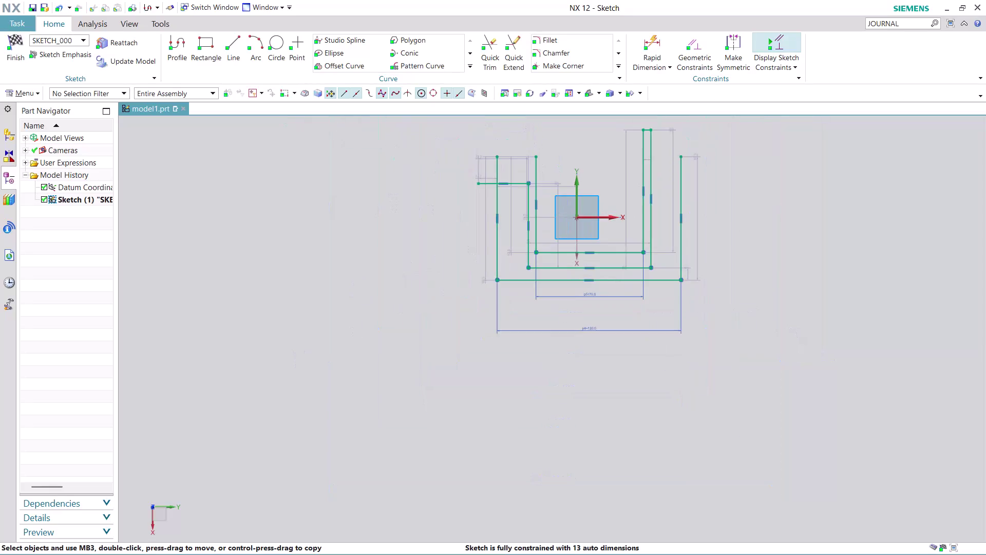
Start Rapid Dimension and pick the two lines spanning the sketch's right-side height.
scroll(up, 3)
scroll(down, 3)
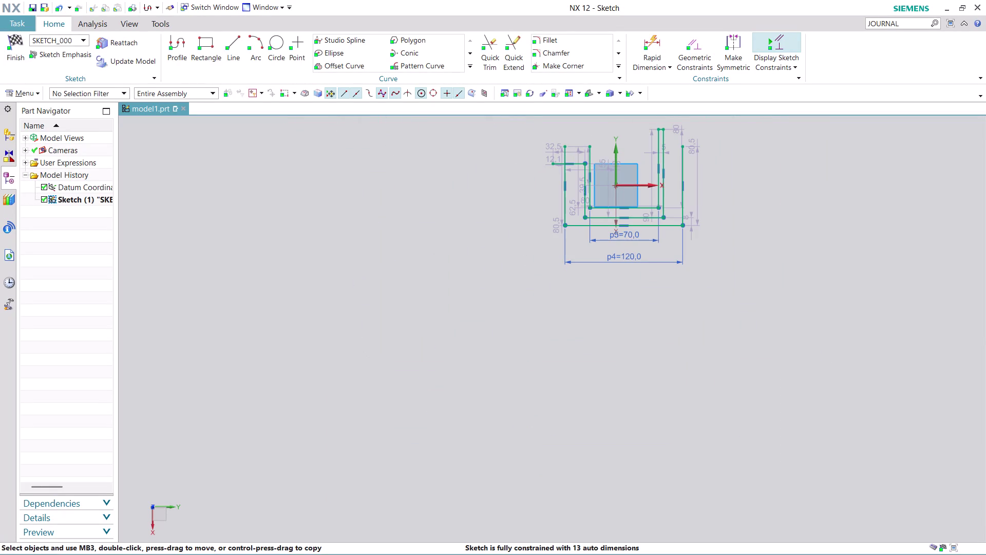
middle_drag(795, 232, 775, 270)
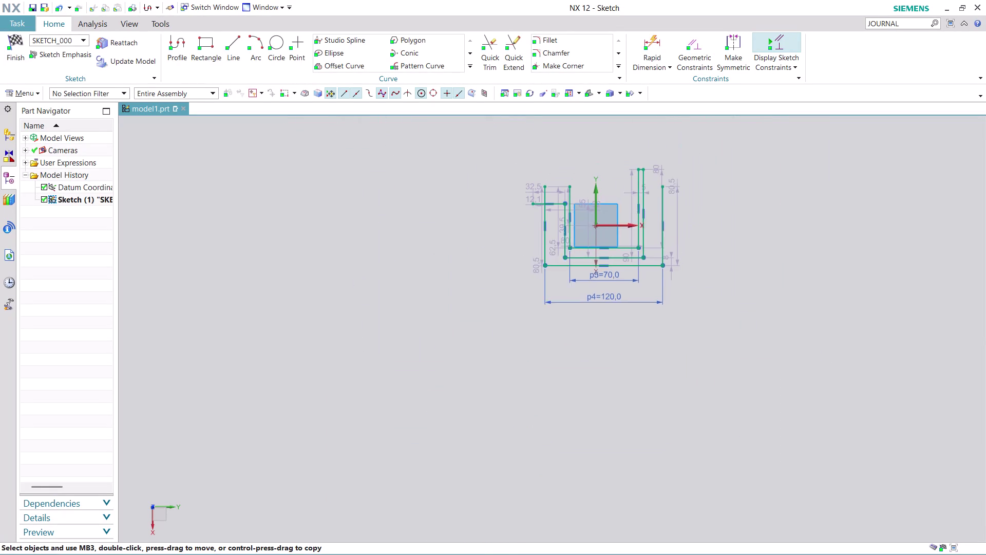
middle_drag(774, 271, 744, 297)
scroll(up, 3)
scroll(up, 3)
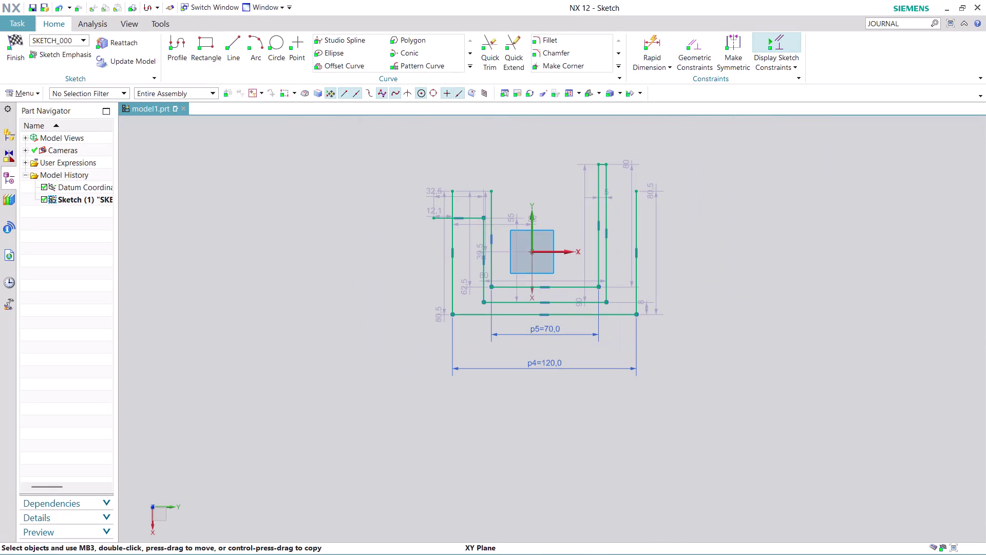
scroll(up, 3)
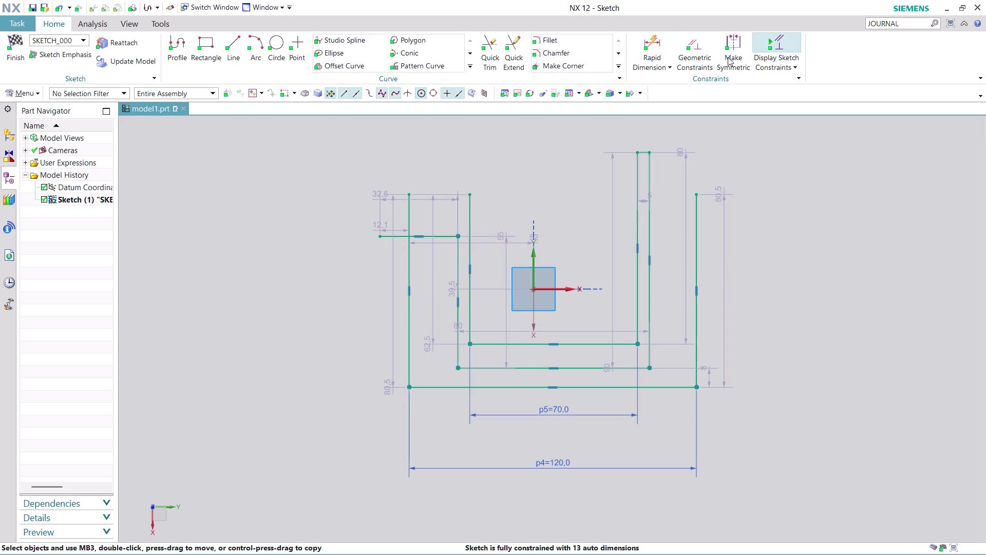
click(657, 38)
scroll(up, 3)
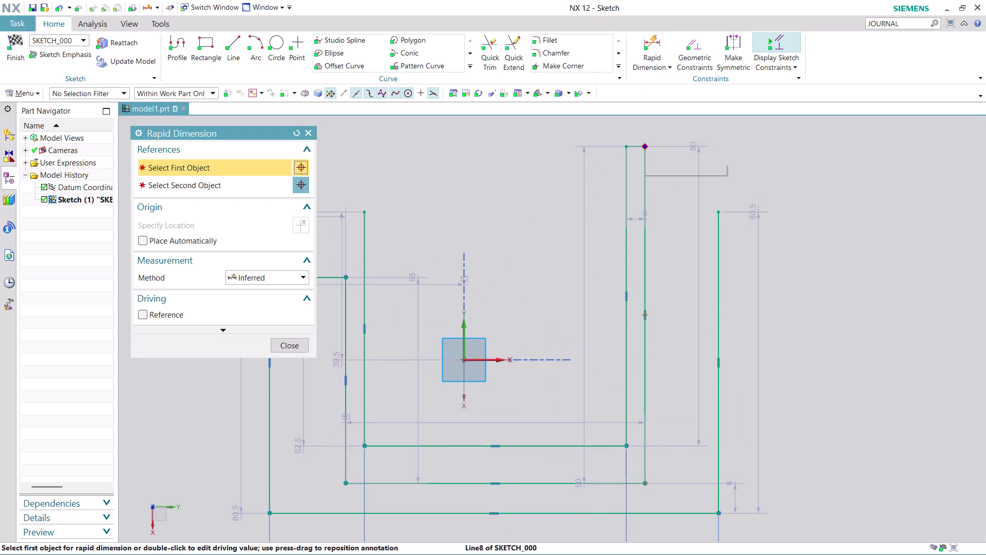
scroll(up, 3)
click(644, 123)
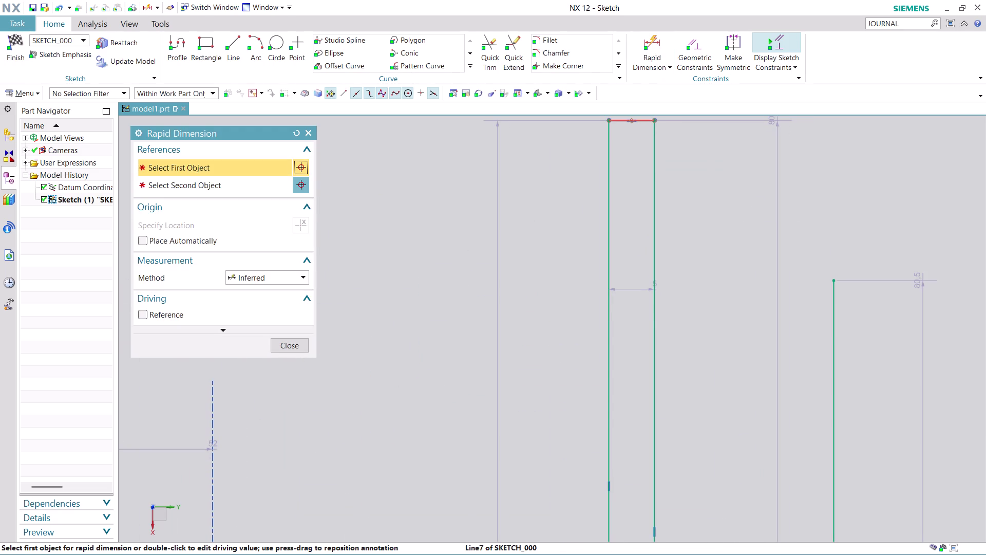
scroll(down, 3)
scroll(up, 3)
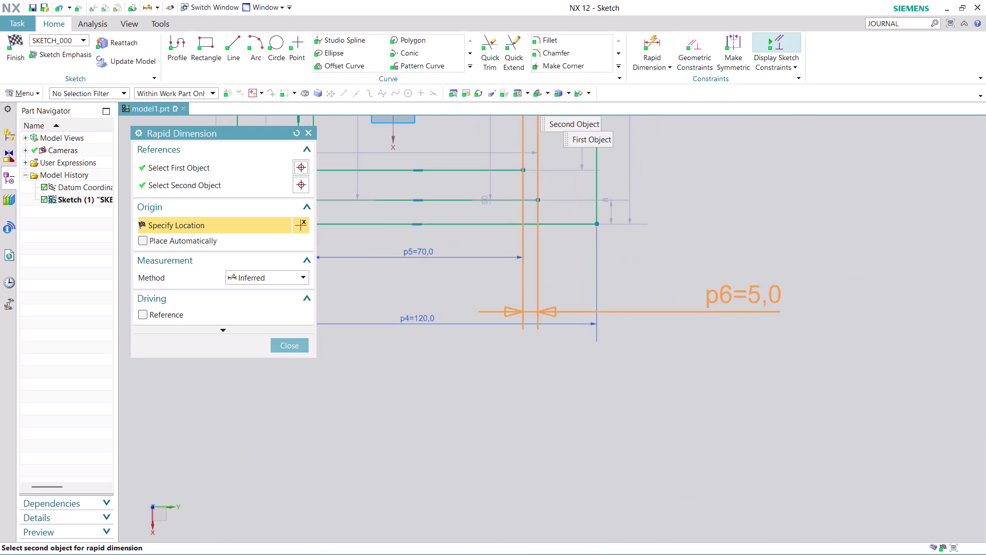
click(579, 222)
Place the height dimension beside the sketch and set it to 98 mm.
click(793, 334)
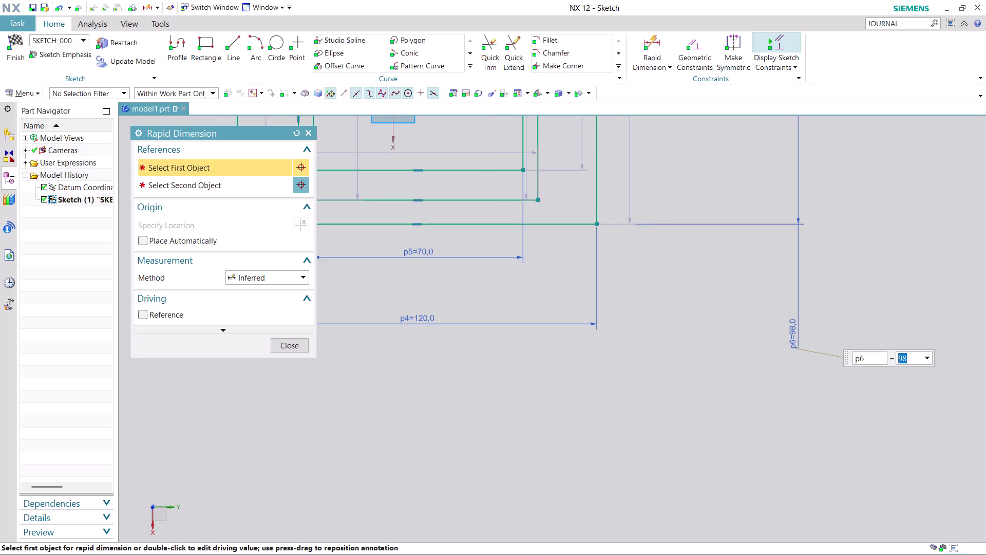
key(Return)
key(Return)
key(Escape)
scroll(down, 3)
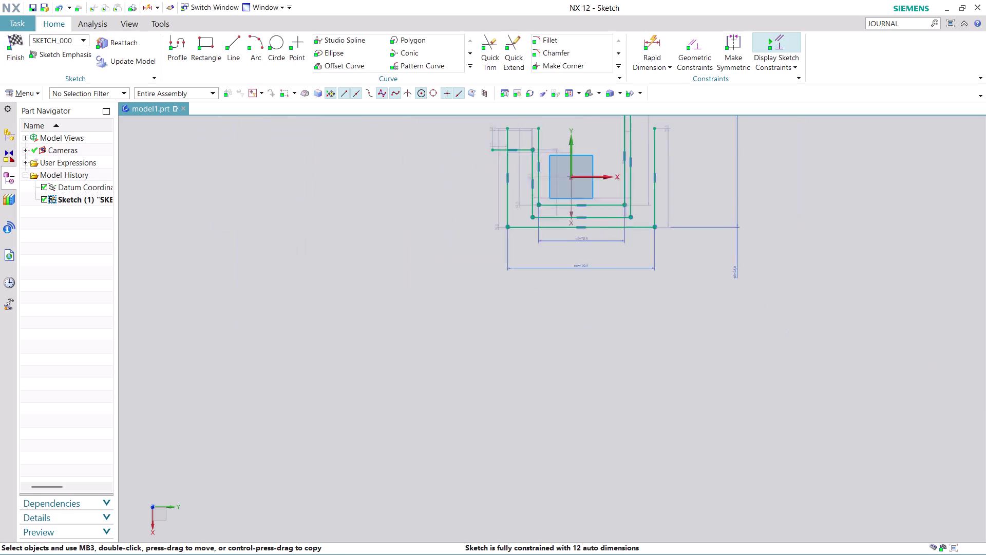
scroll(down, 3)
scroll(up, 3)
scroll(up, 3)
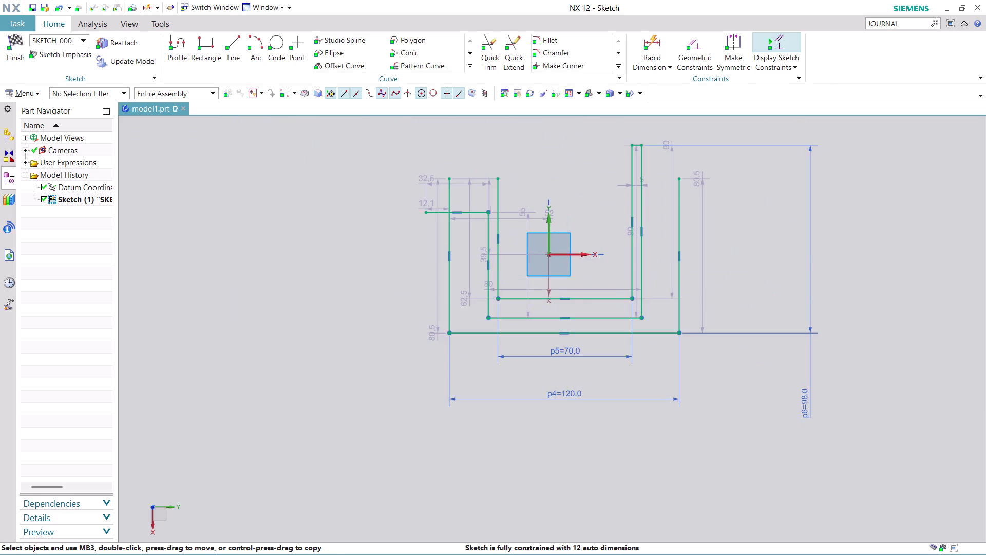
scroll(up, 3)
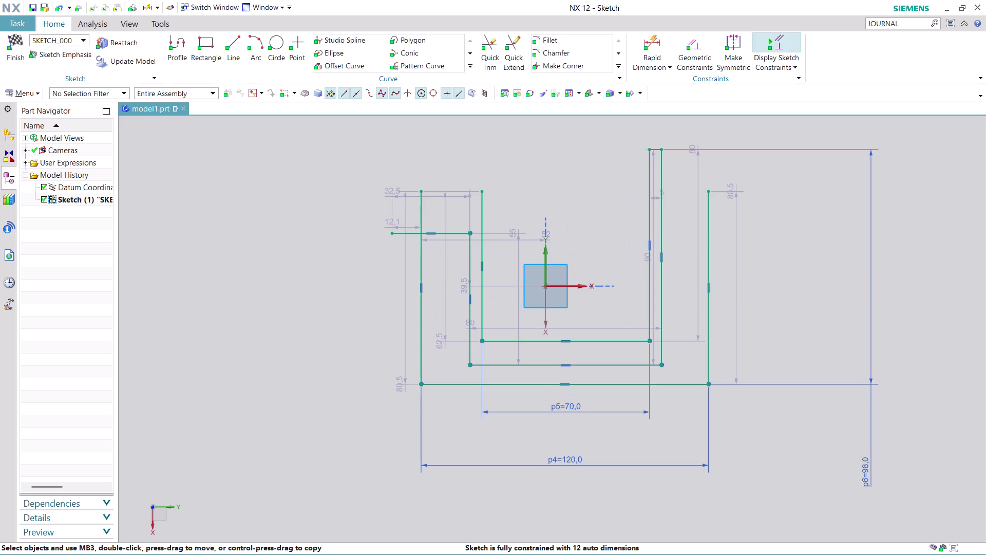
click(703, 44)
click(663, 233)
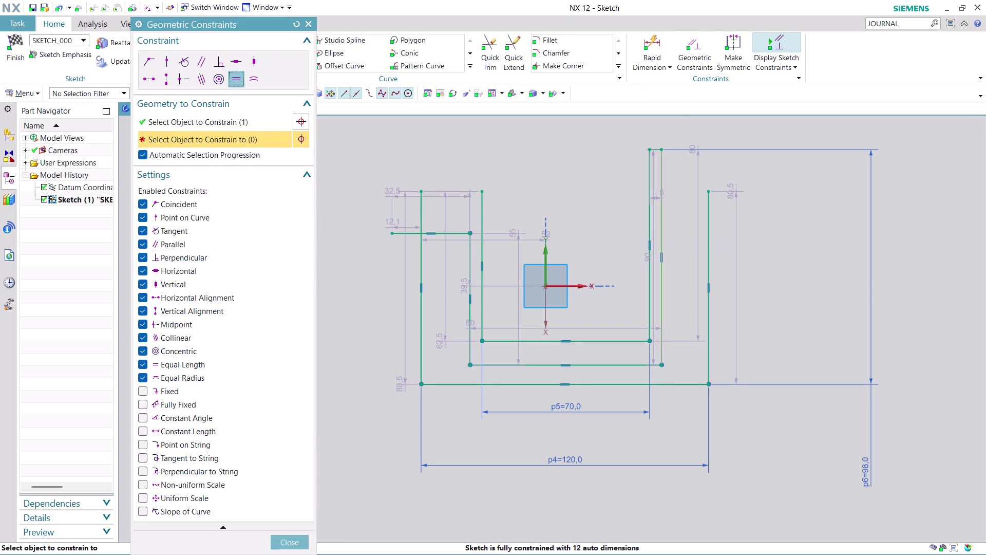
click(423, 343)
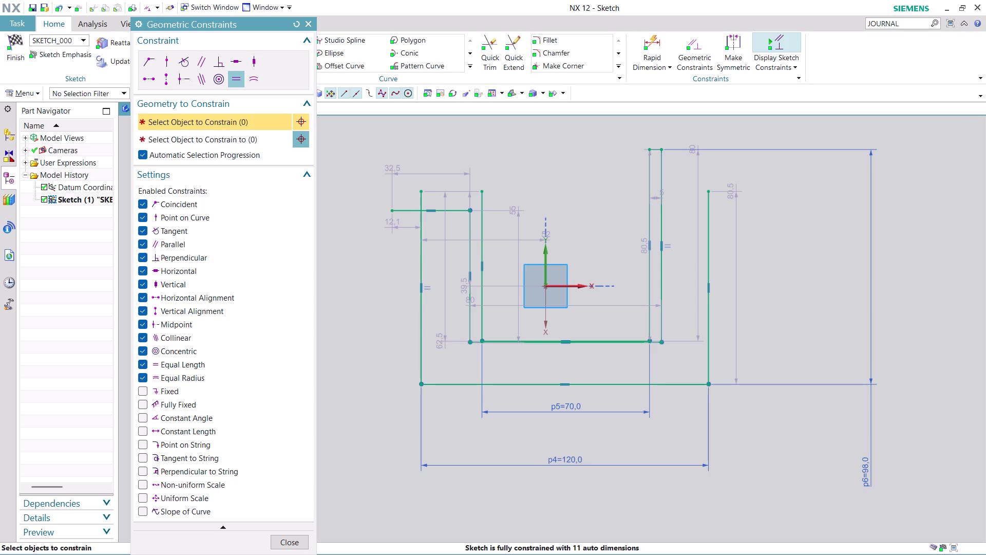
click(713, 245)
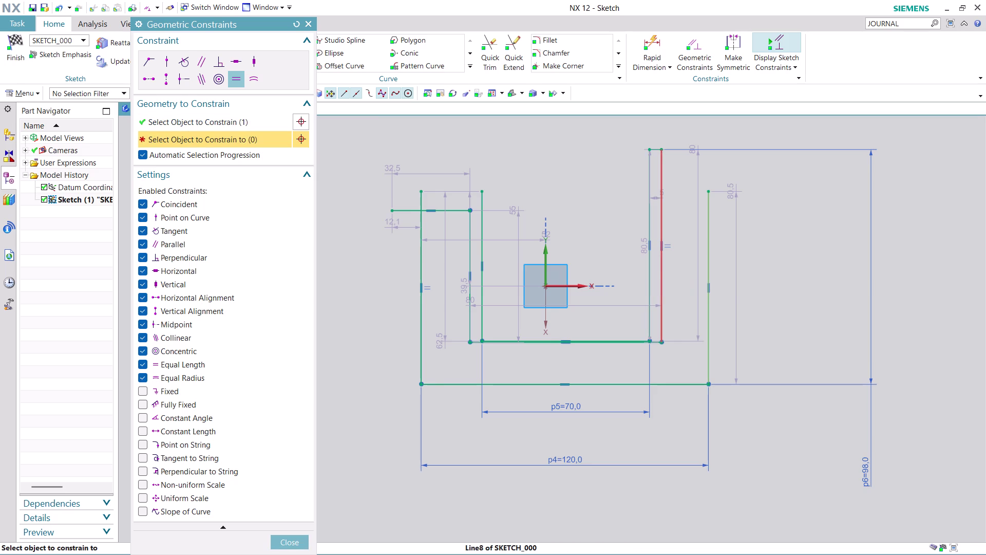
click(663, 266)
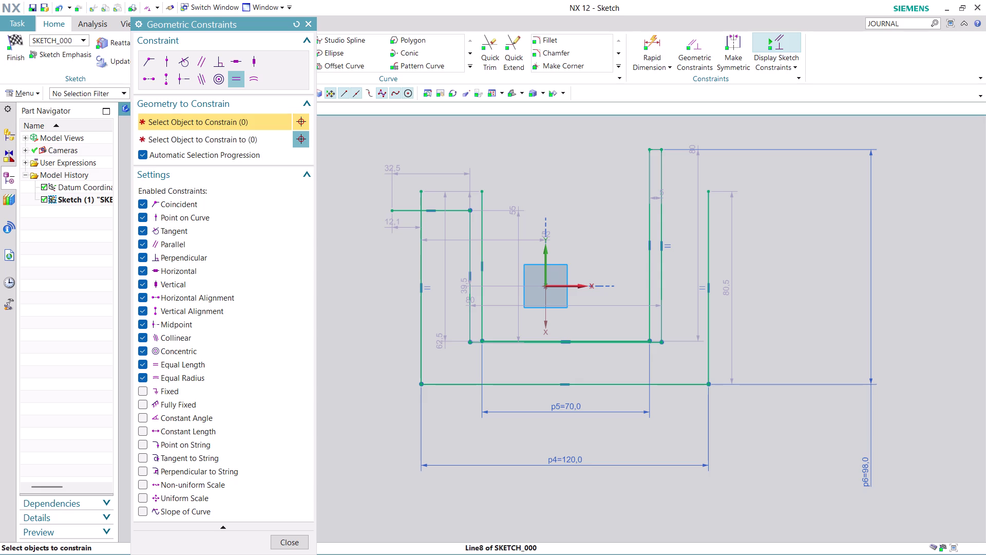
click(290, 545)
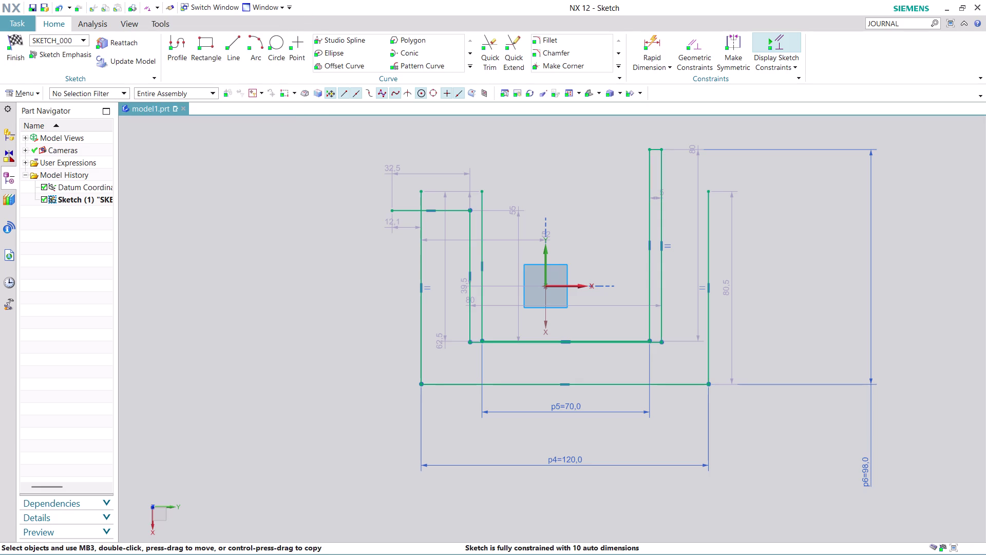
key(ctrl+x)
key(ctrl+z)
key(ctrl+z)
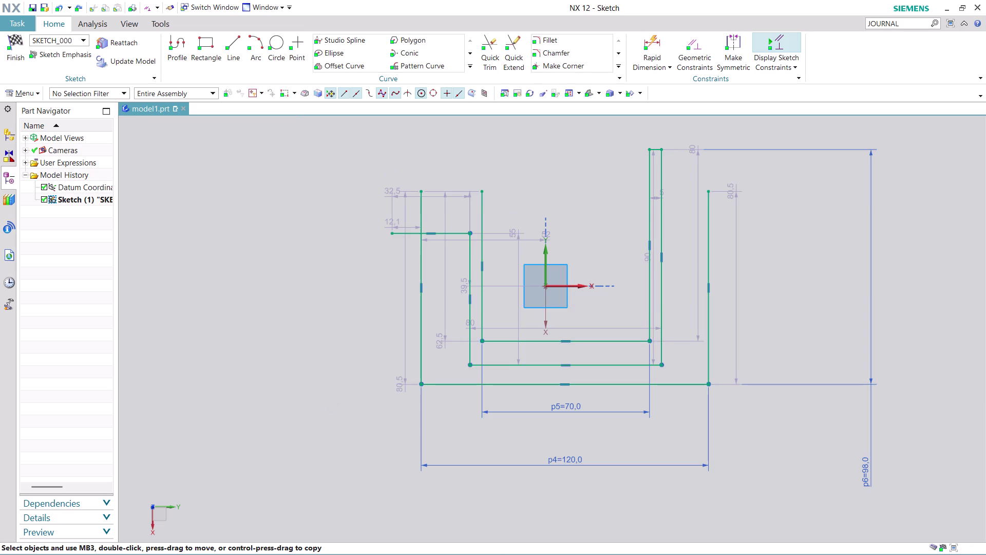
key(ctrl+z)
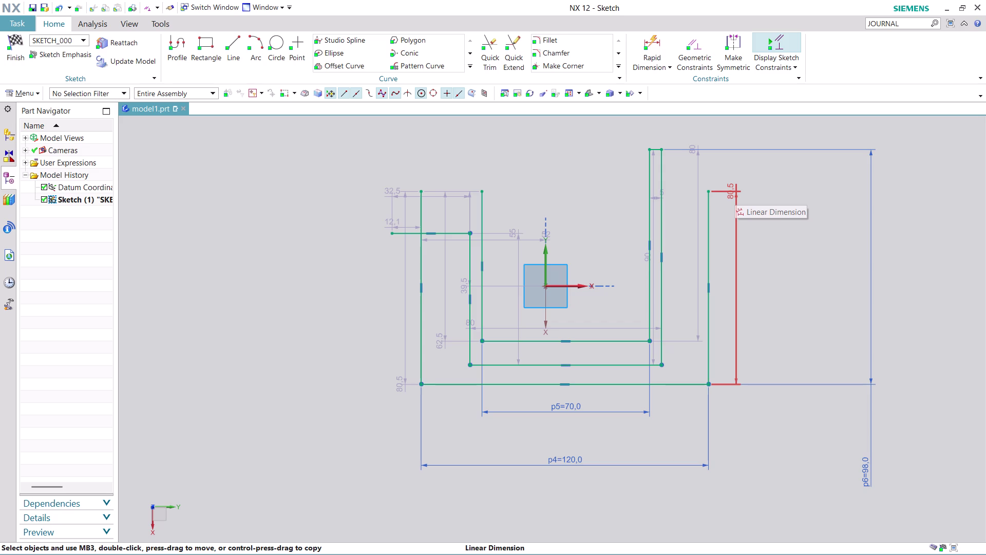
Change the right wall's 80.5 dimension to 68 mm.
drag(736, 196, 747, 278)
double_click(747, 290)
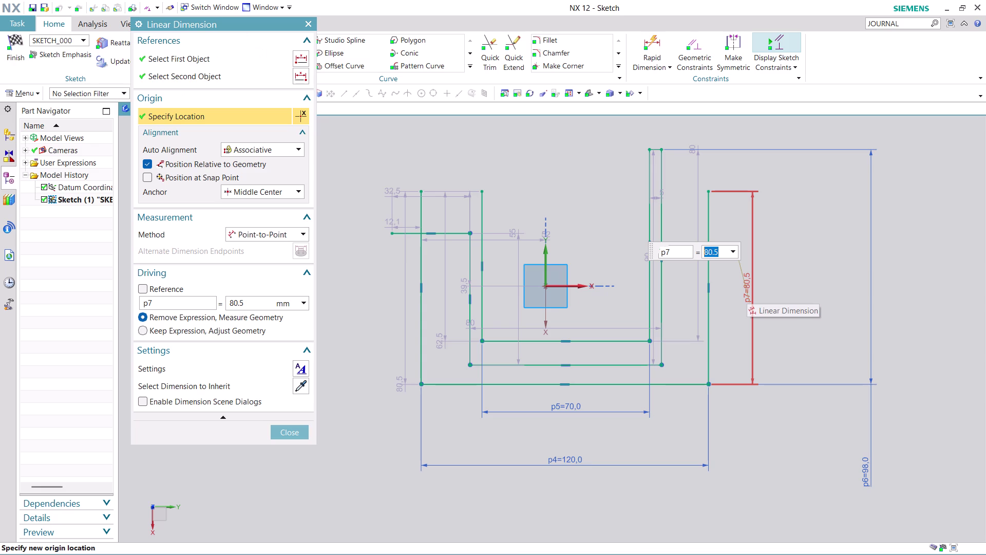
text(6)
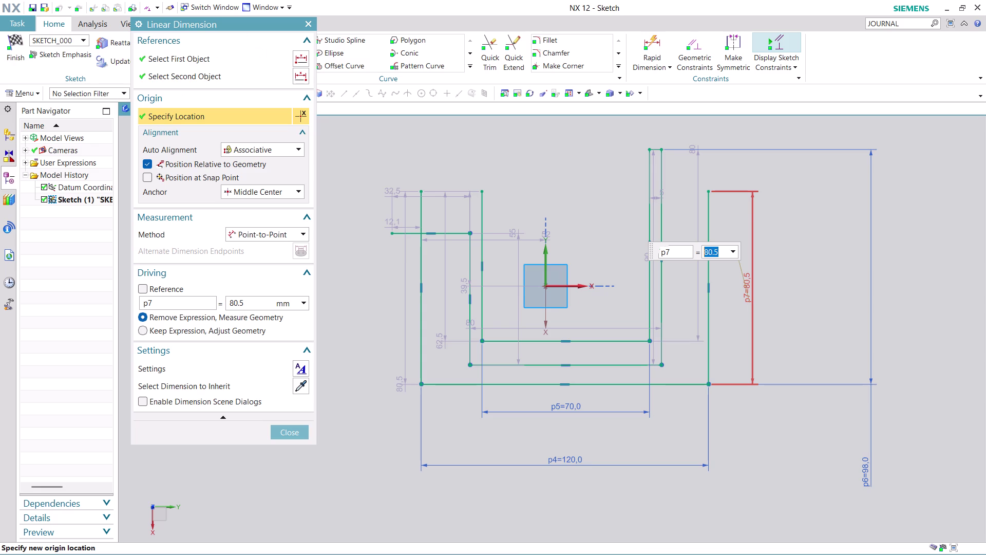
text(8)
key(Return)
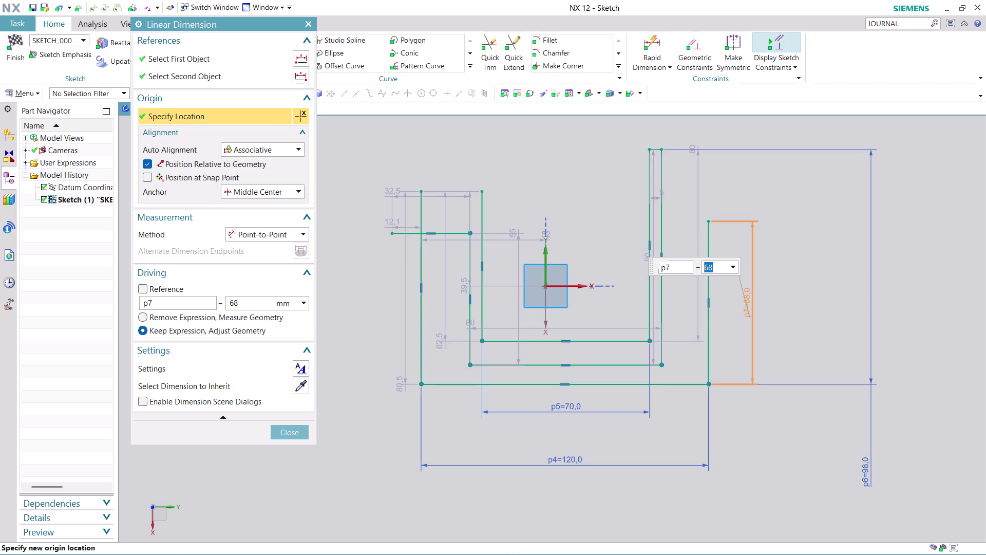
key(Escape)
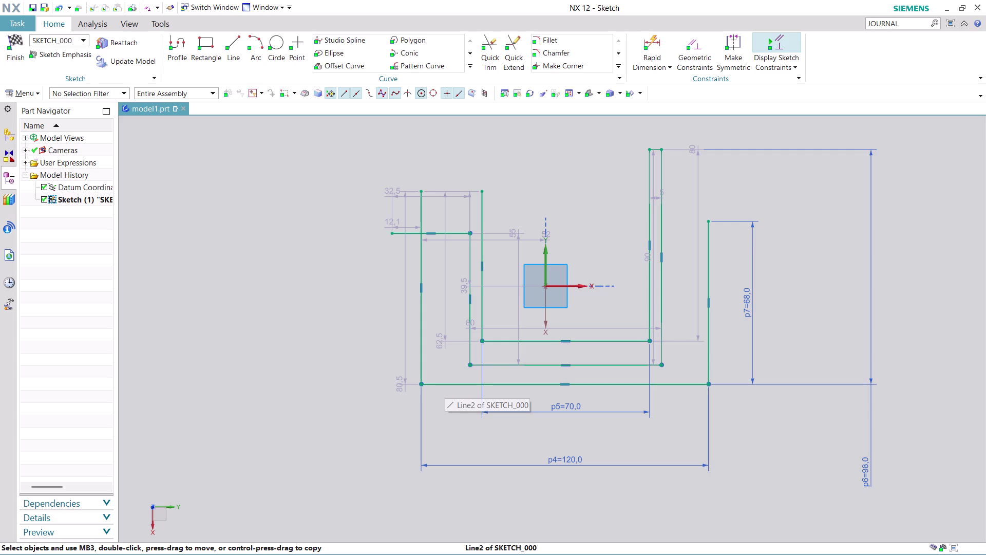
Change the left wall's 80.5 dimension to 98 mm.
drag(404, 380, 321, 387)
double_click(322, 381)
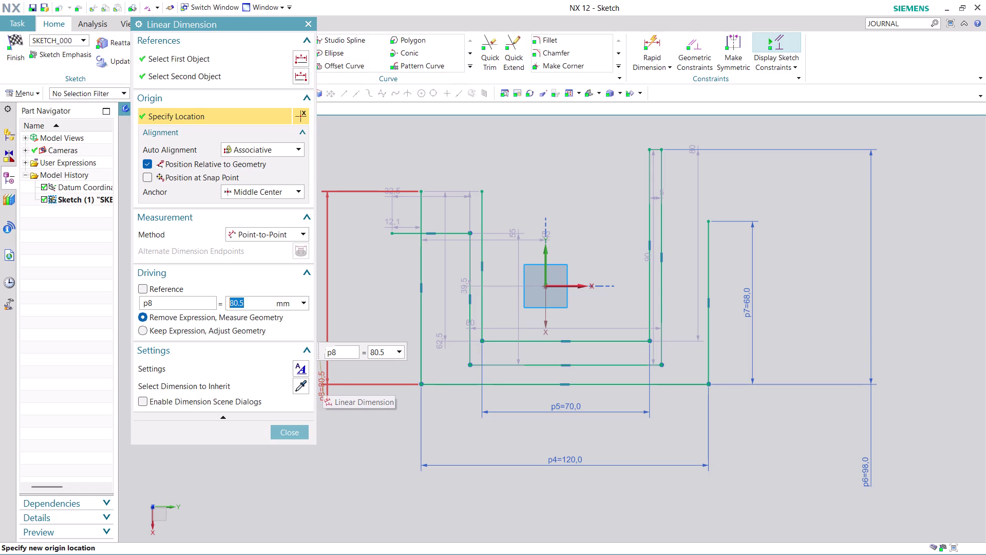
text(98)
key(Return)
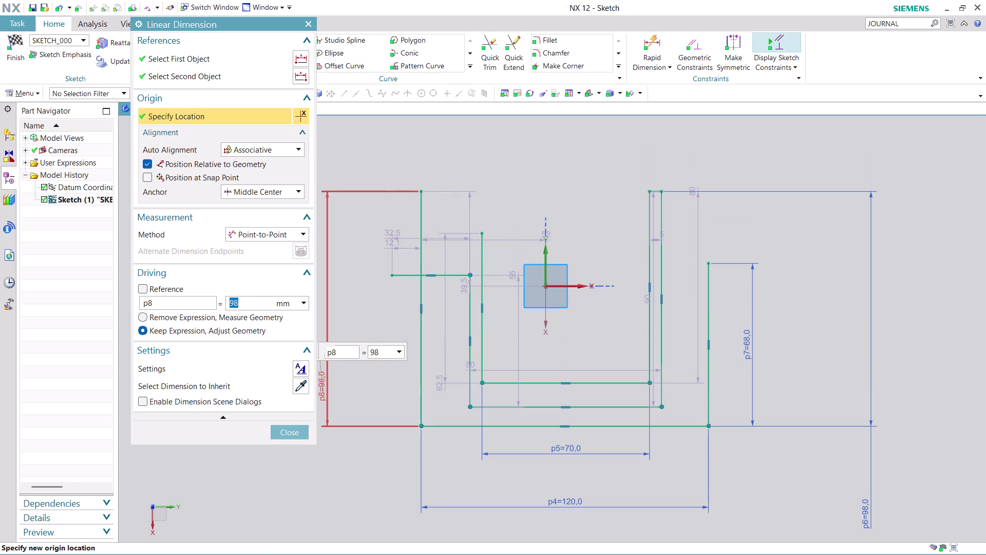
scroll(down, 3)
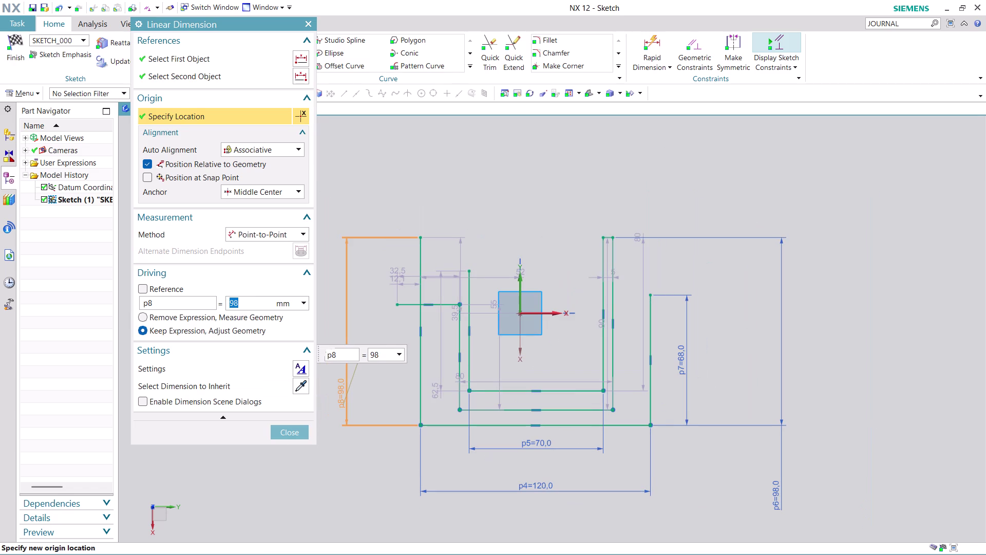
click(280, 435)
scroll(up, 3)
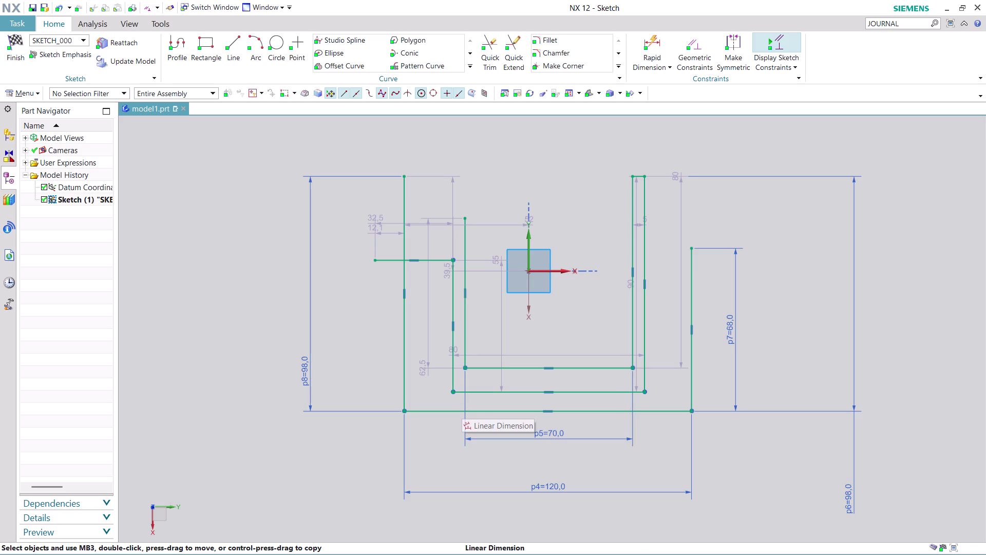
click(739, 43)
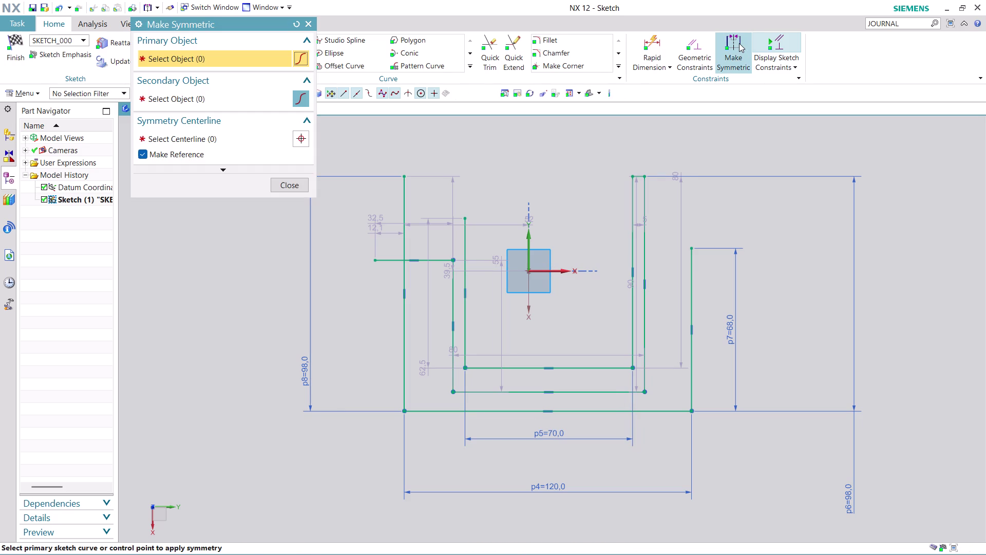
click(703, 49)
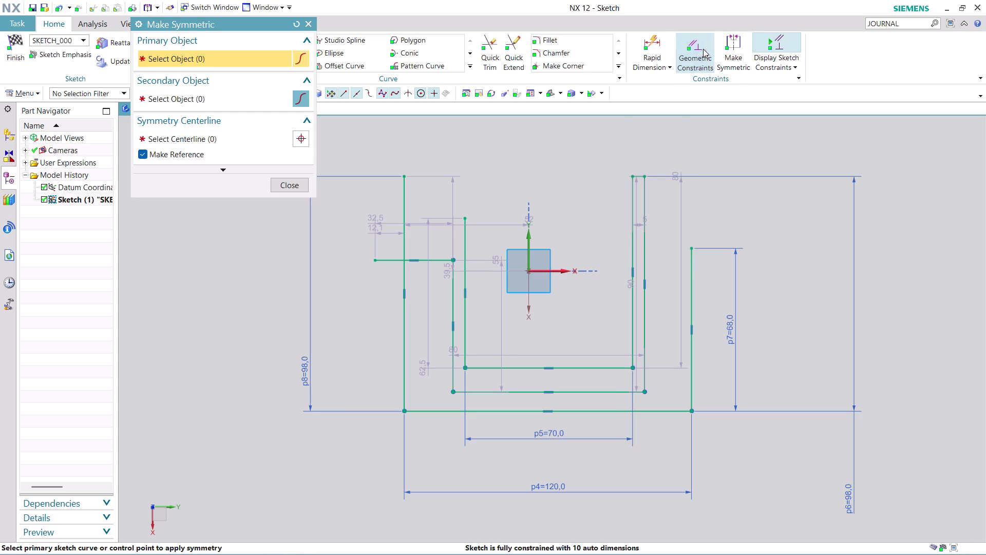
click(632, 230)
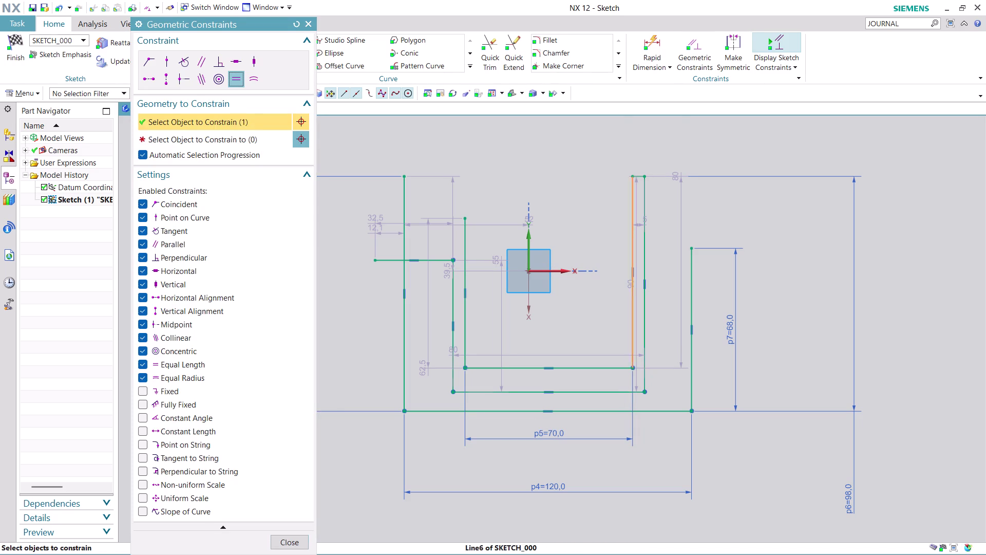
click(466, 255)
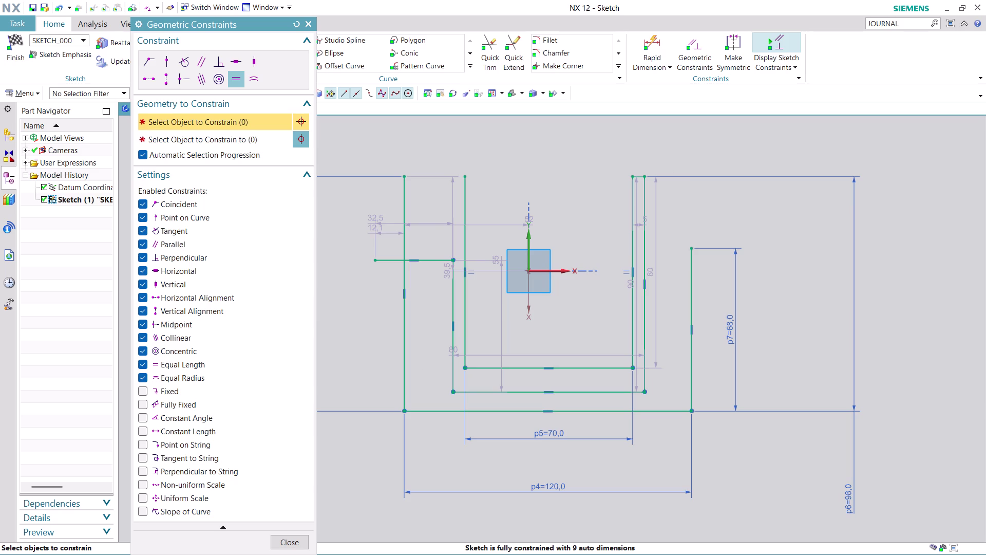
click(294, 541)
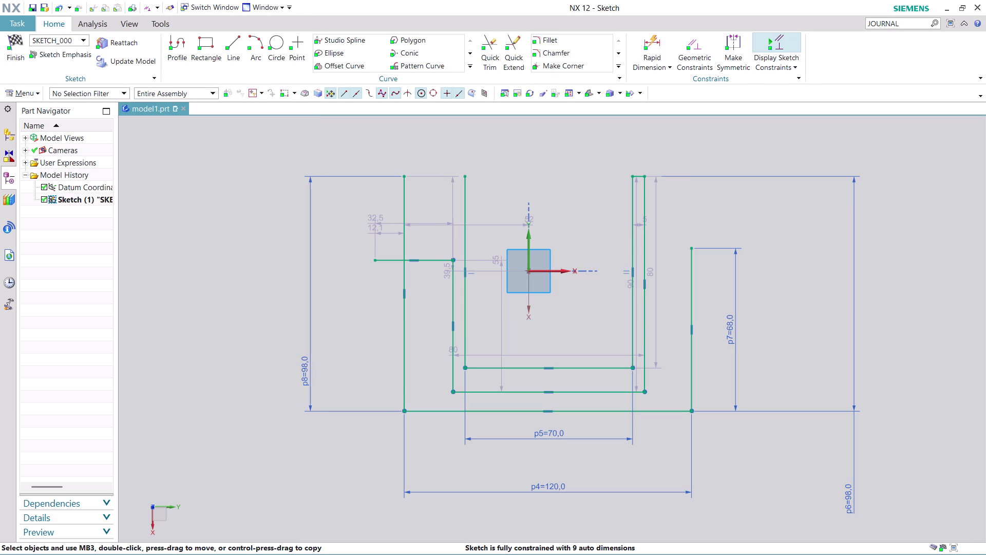
scroll(down, 3)
scroll(up, 3)
scroll(up, 3)
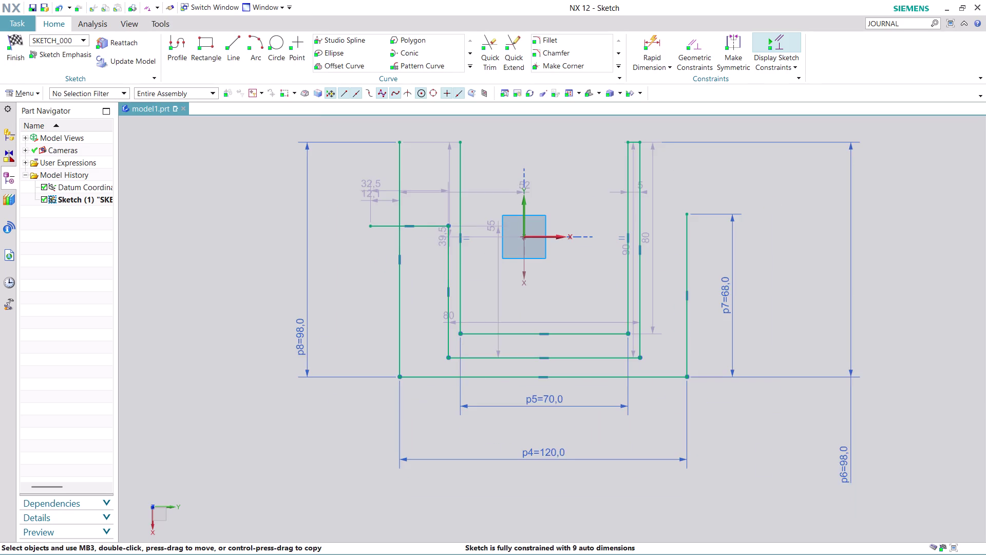
click(657, 44)
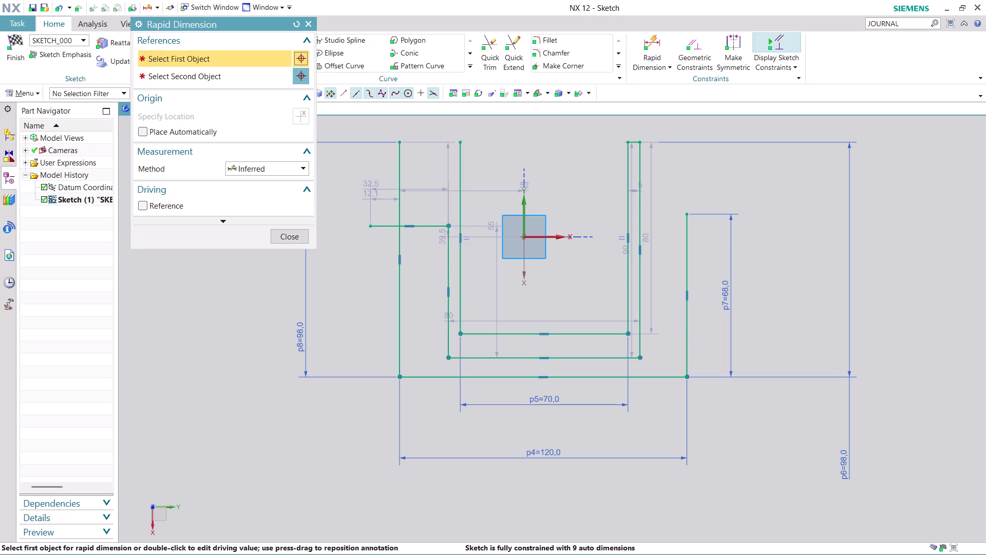
Dimension the short left step line 75 mm above the bottom edge.
click(434, 224)
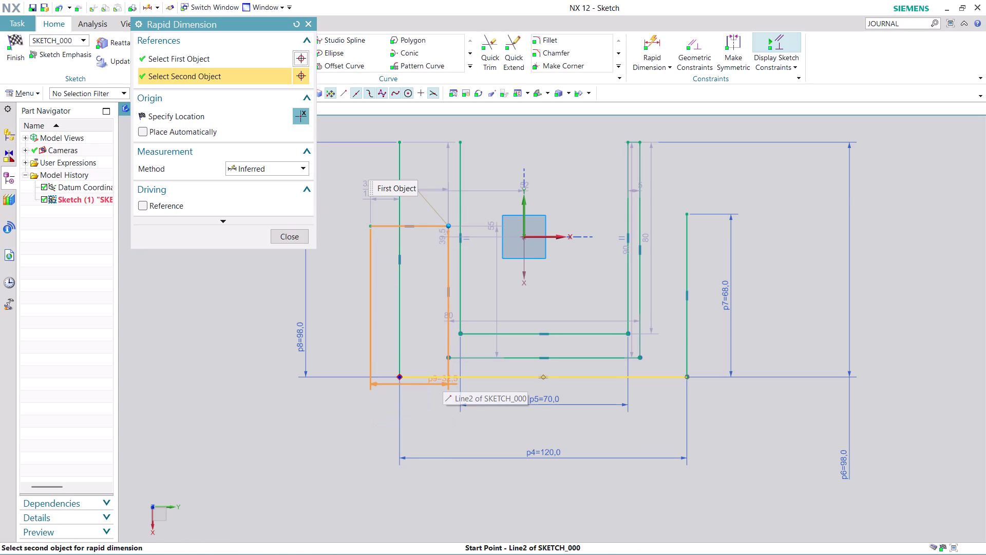
click(442, 377)
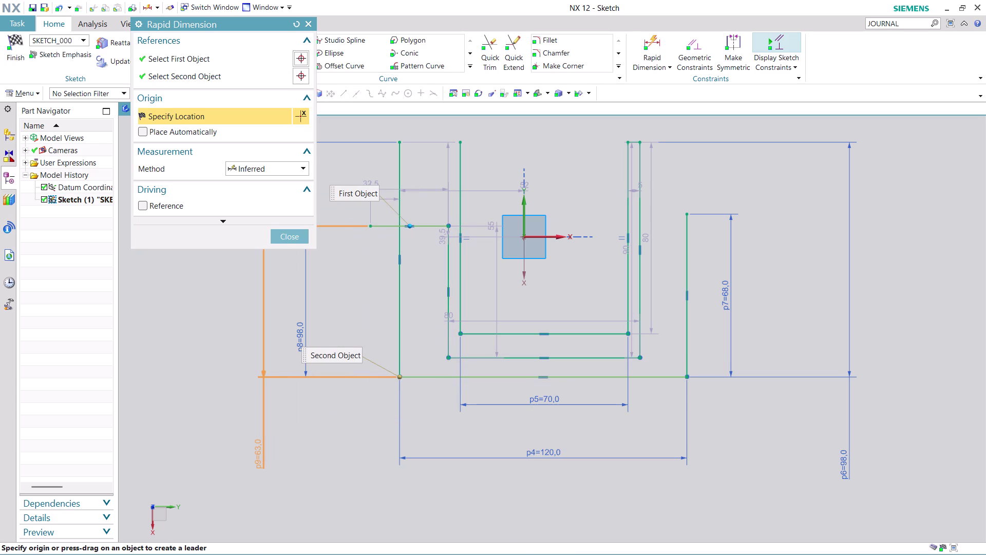
click(341, 491)
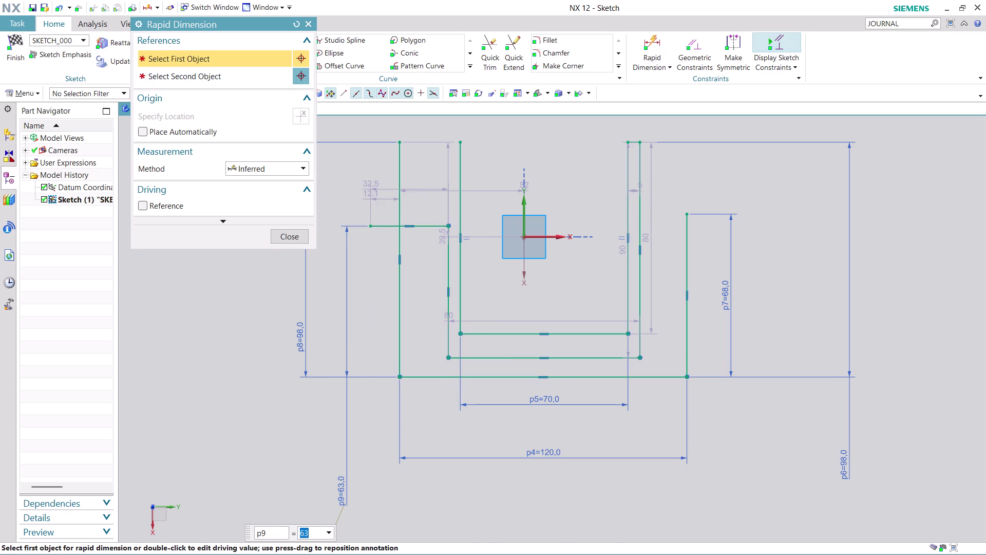
text(75)
key(Return)
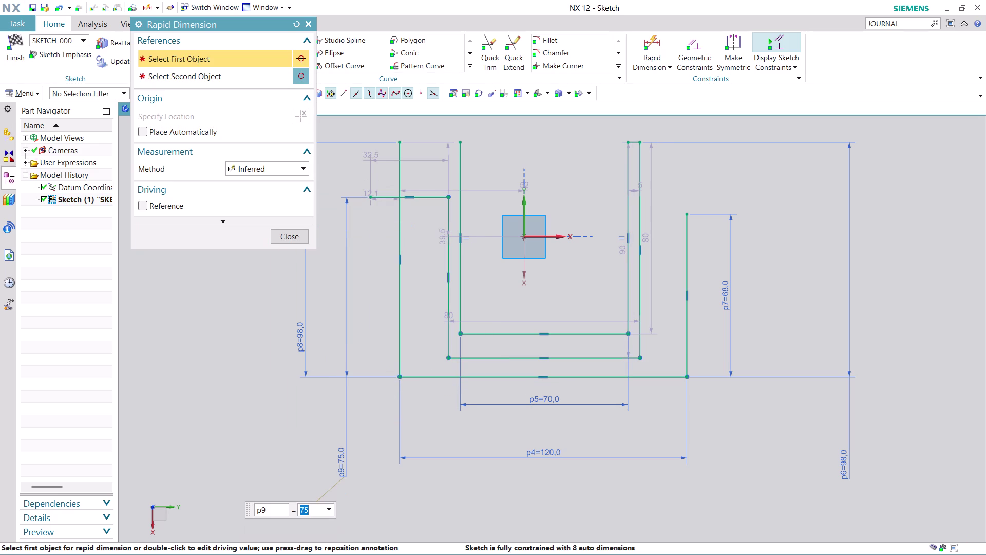
click(289, 238)
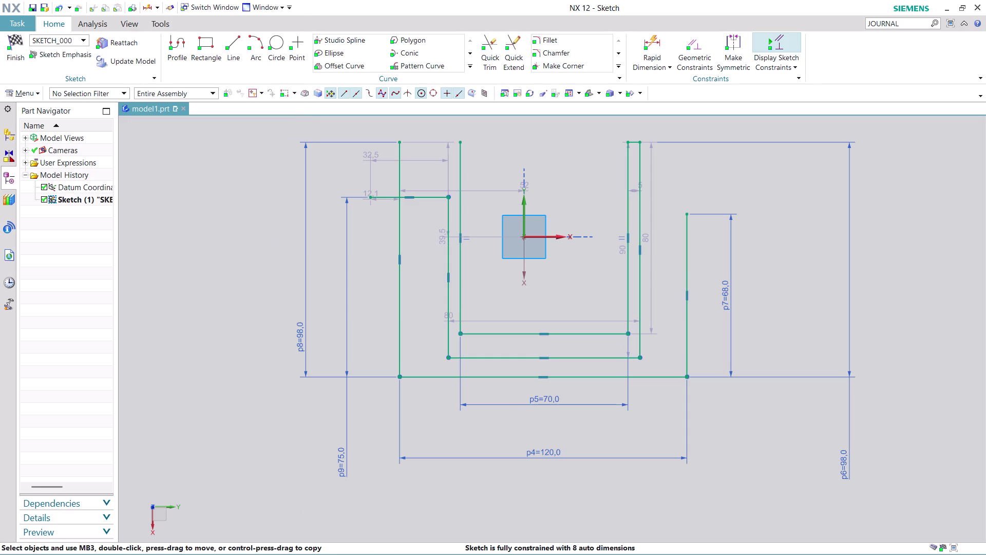
scroll(down, 3)
scroll(up, 3)
scroll(up, 3)
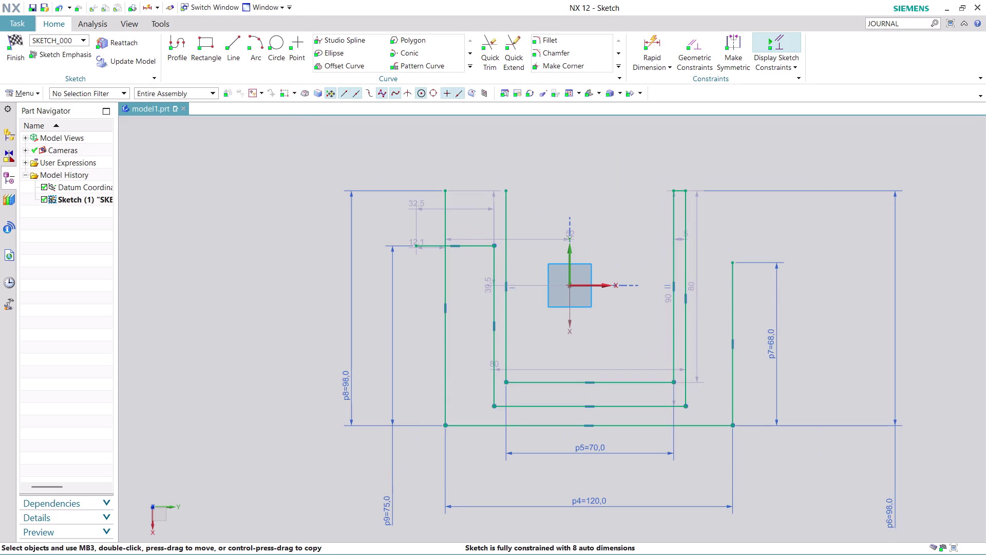
Quick Trim the left step line's stub back to the outer left wall.
click(491, 58)
click(426, 246)
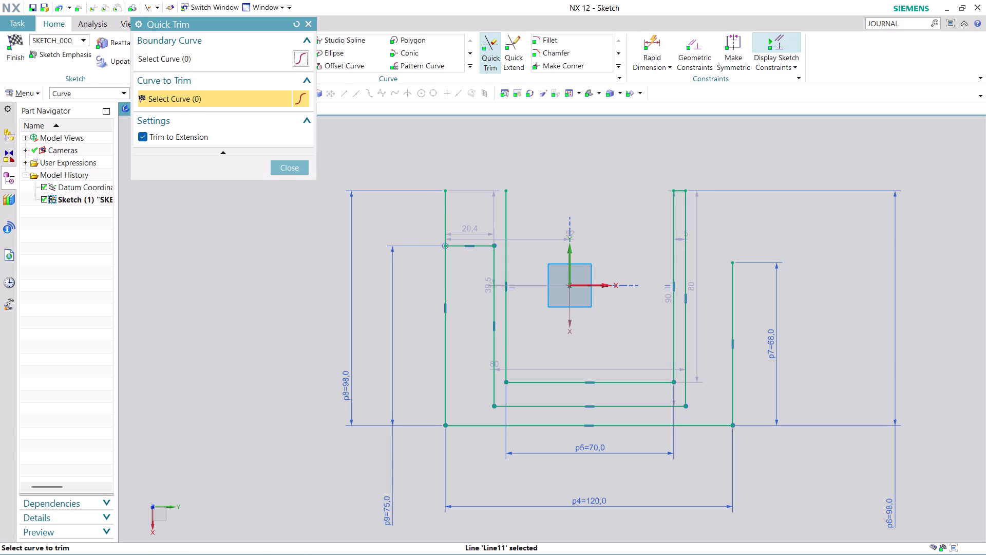
click(291, 170)
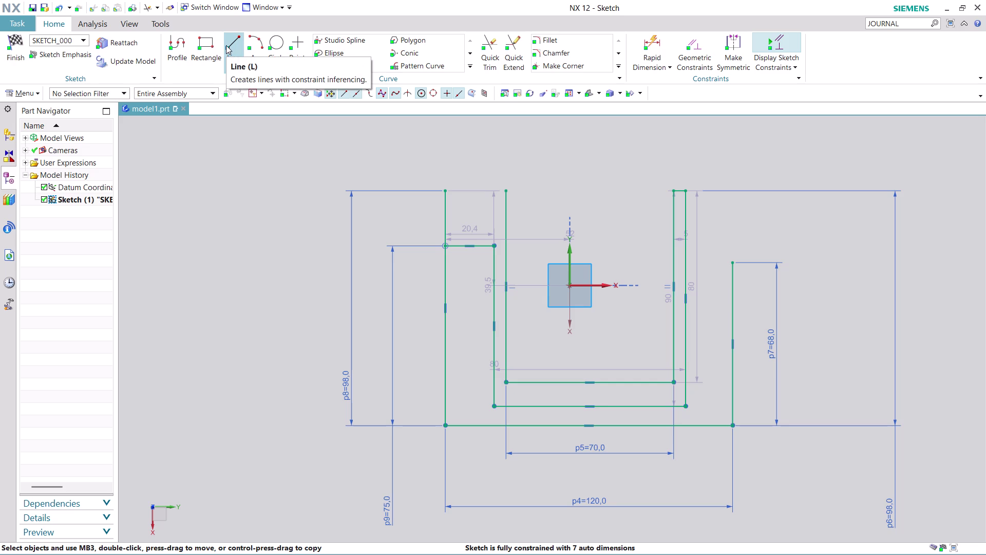
click(179, 44)
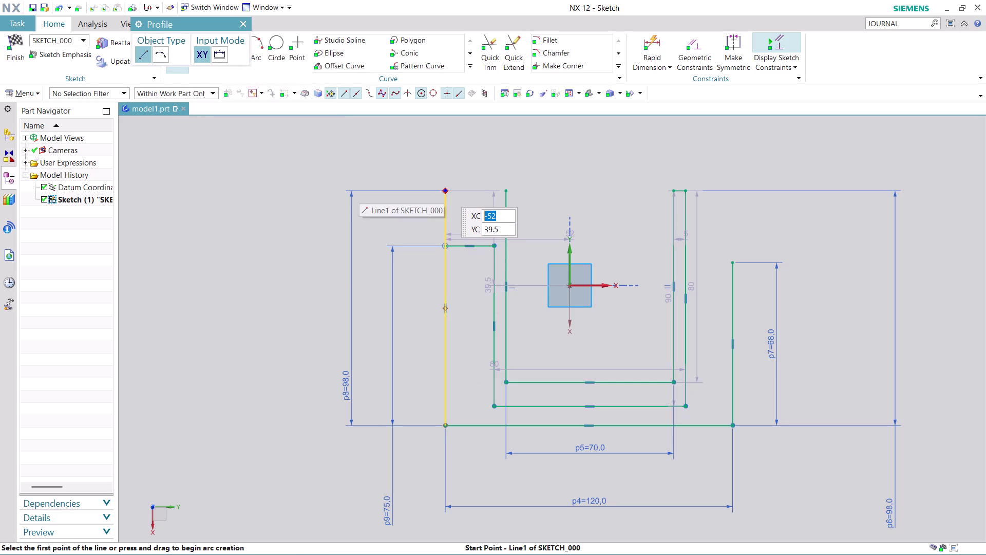
click(444, 190)
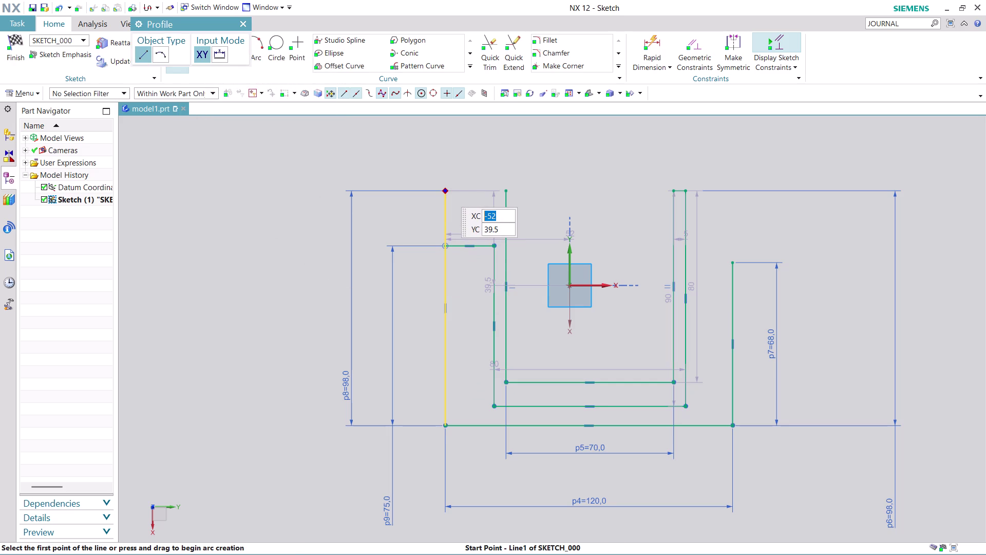
click(492, 201)
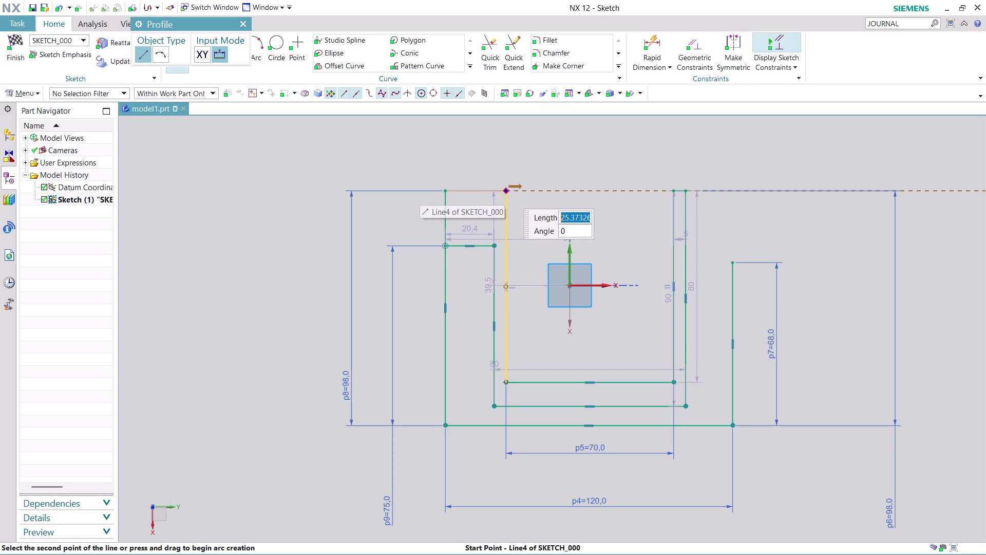
click(507, 191)
key(Escape)
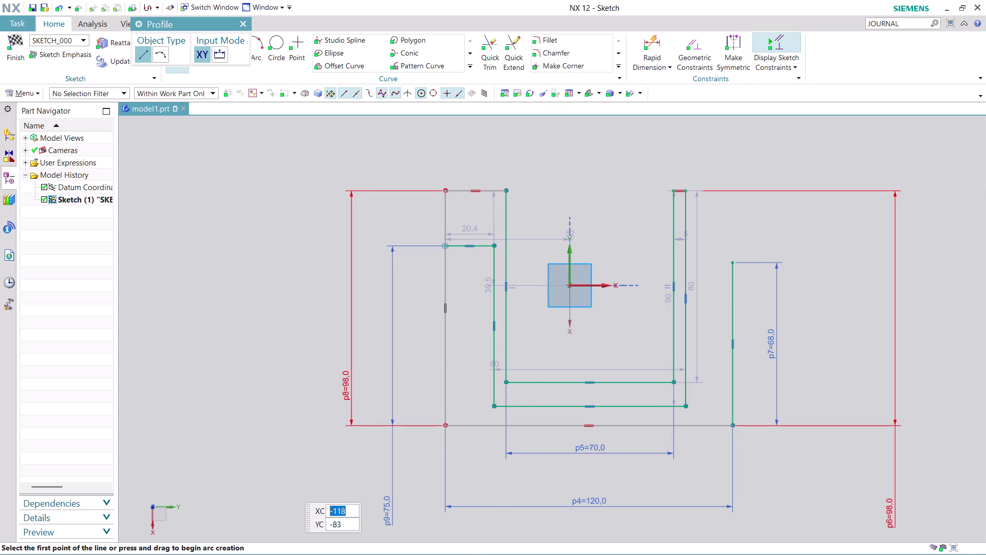
key(ctrl+z)
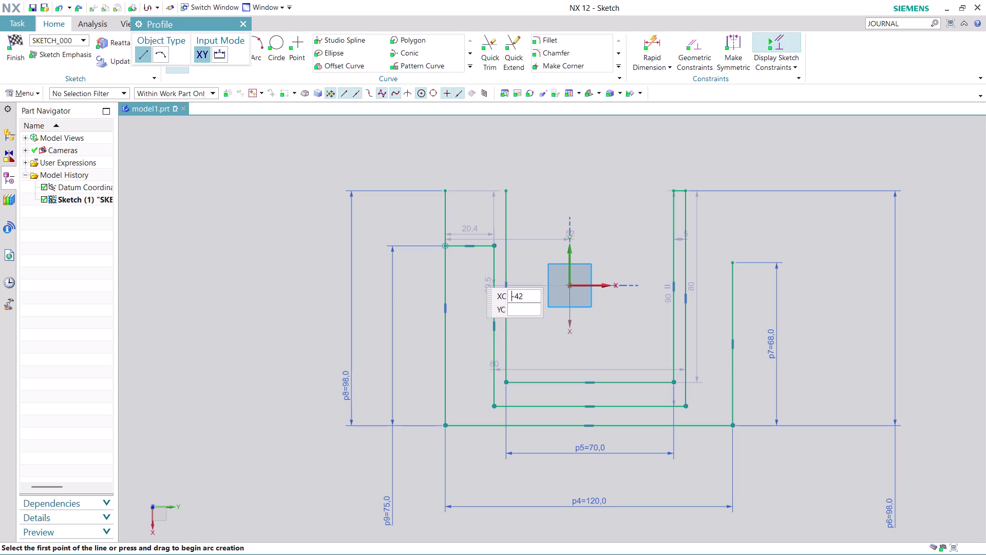
key(Escape)
scroll(up, 3)
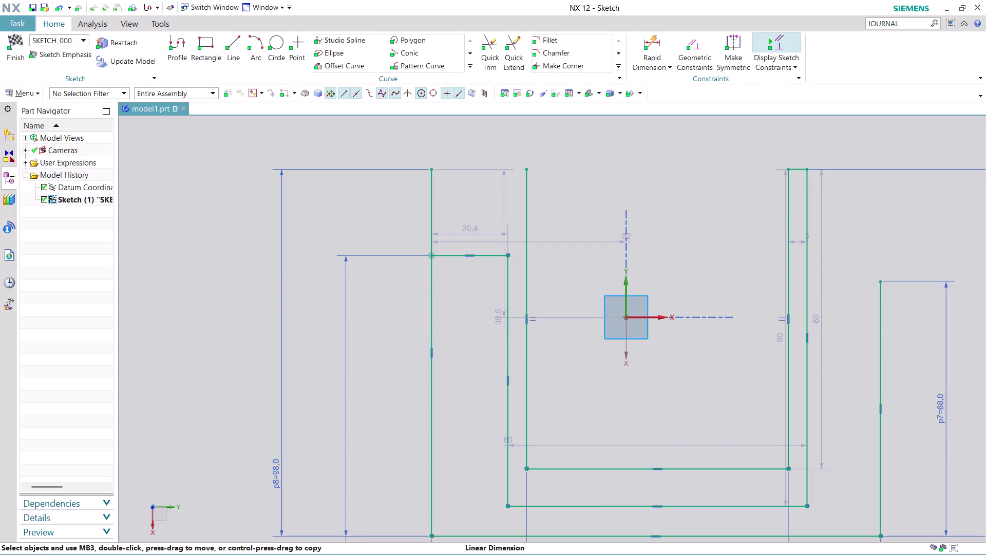
scroll(down, 3)
scroll(up, 3)
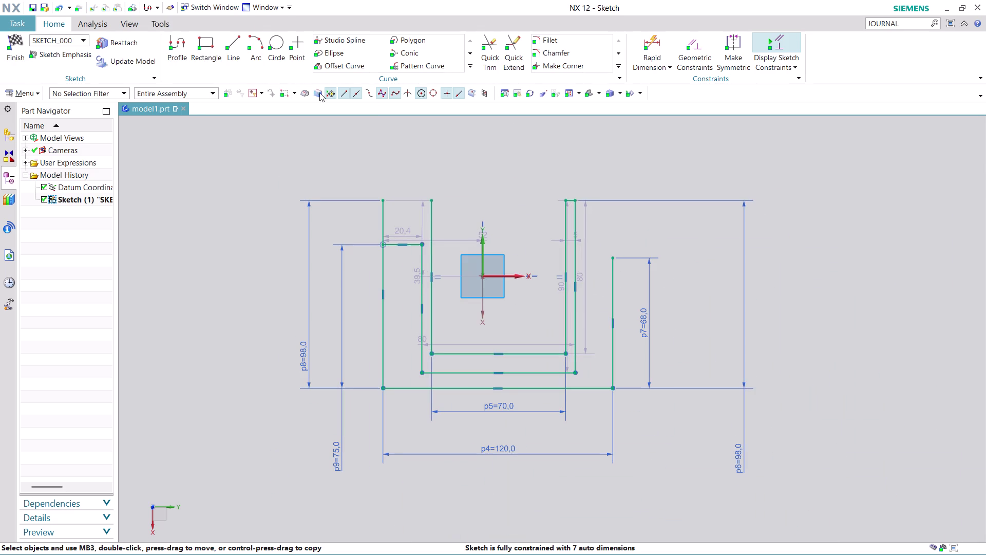
click(242, 37)
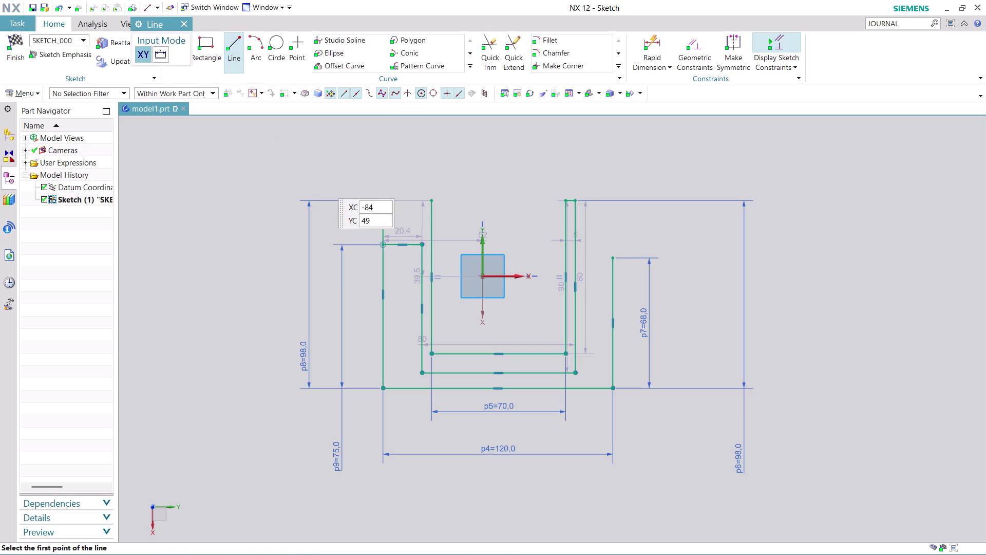
Draw a top cap line from the inner to the outer left wall top.
click(434, 200)
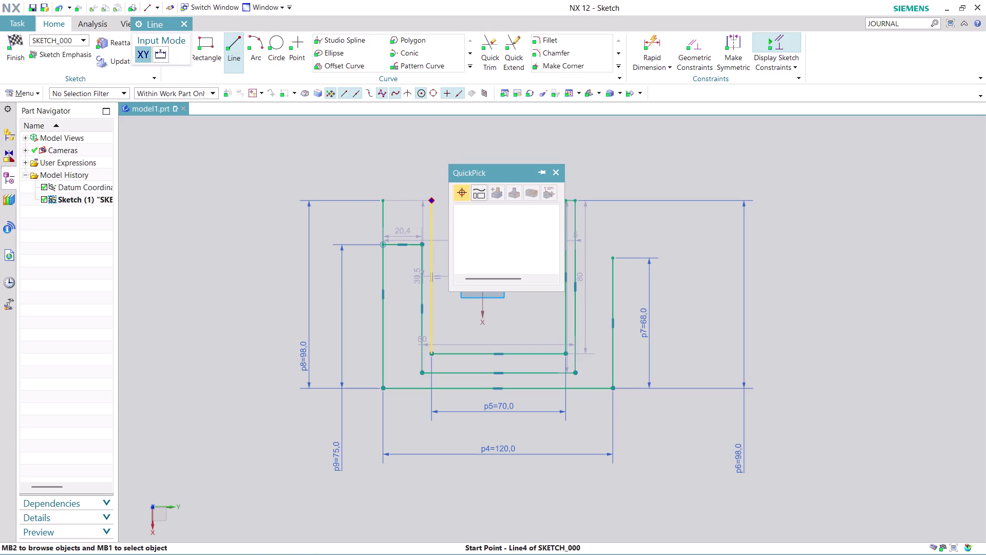
click(490, 207)
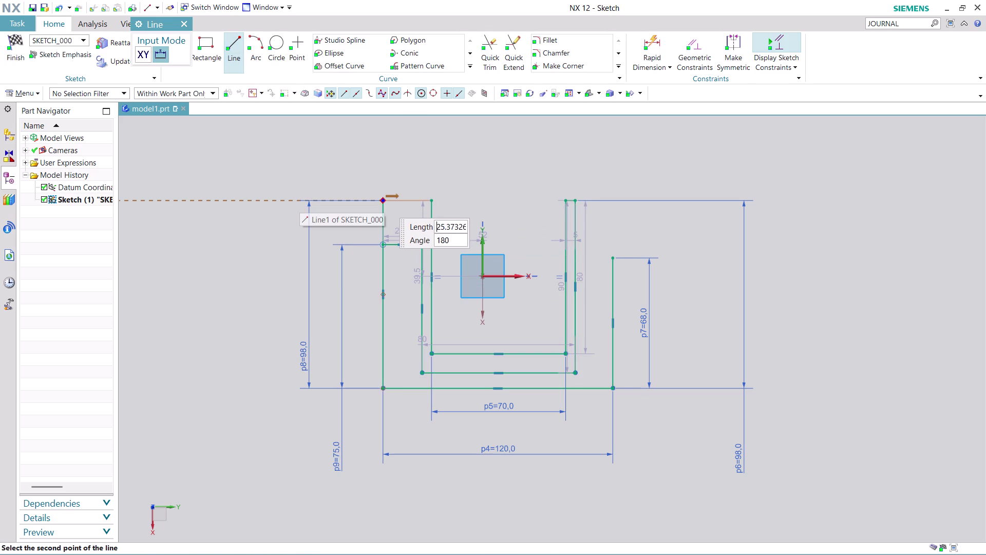
click(381, 202)
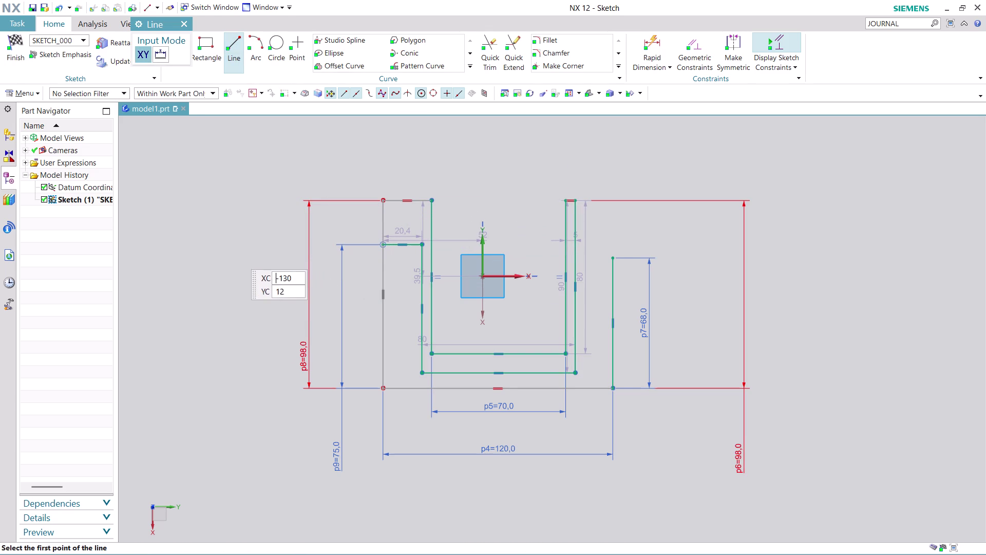
key(Escape)
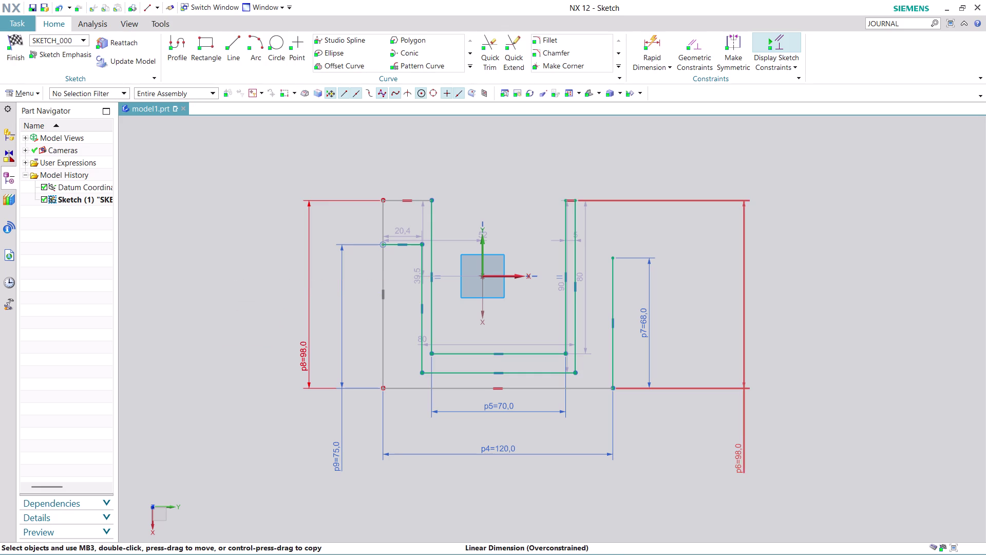
Delete the conflicting p6 height dimension.
right_click(735, 458)
click(766, 412)
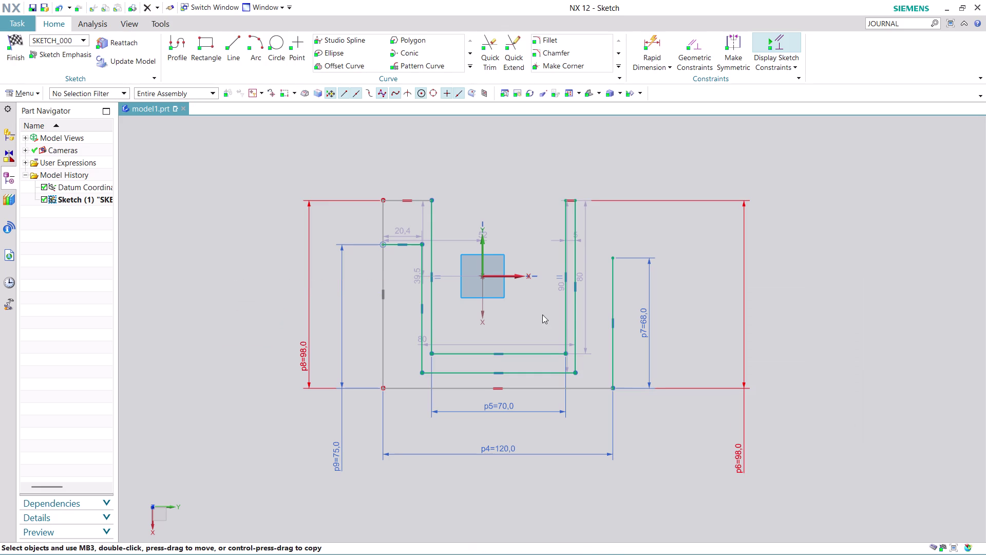
click(495, 305)
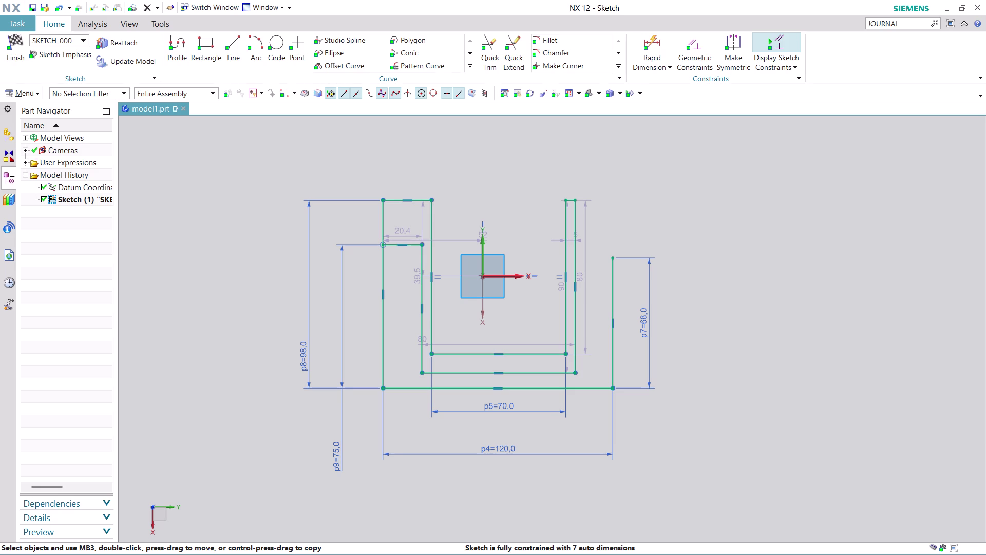
Draw a slanted line joining the right inner wall top to the right outer wall top.
click(238, 39)
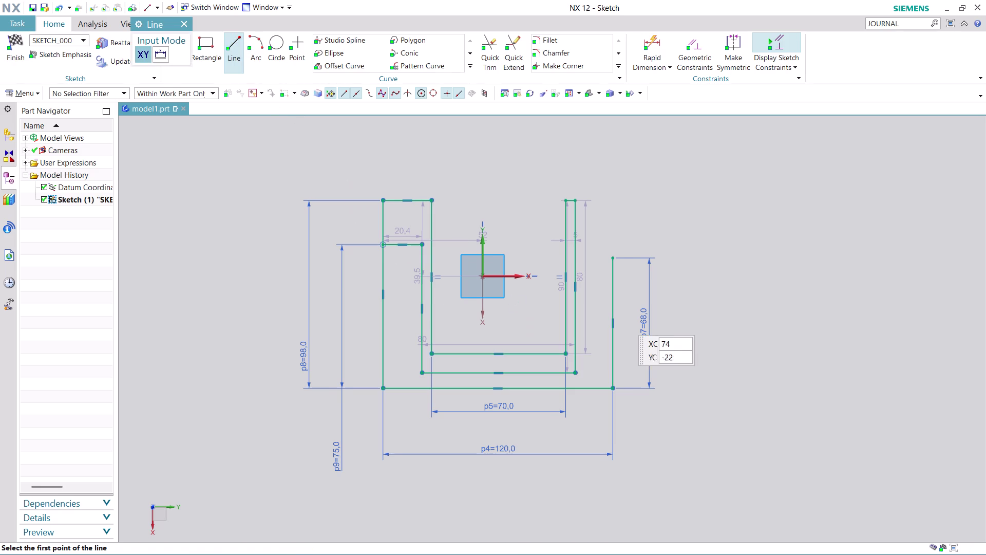
click(575, 201)
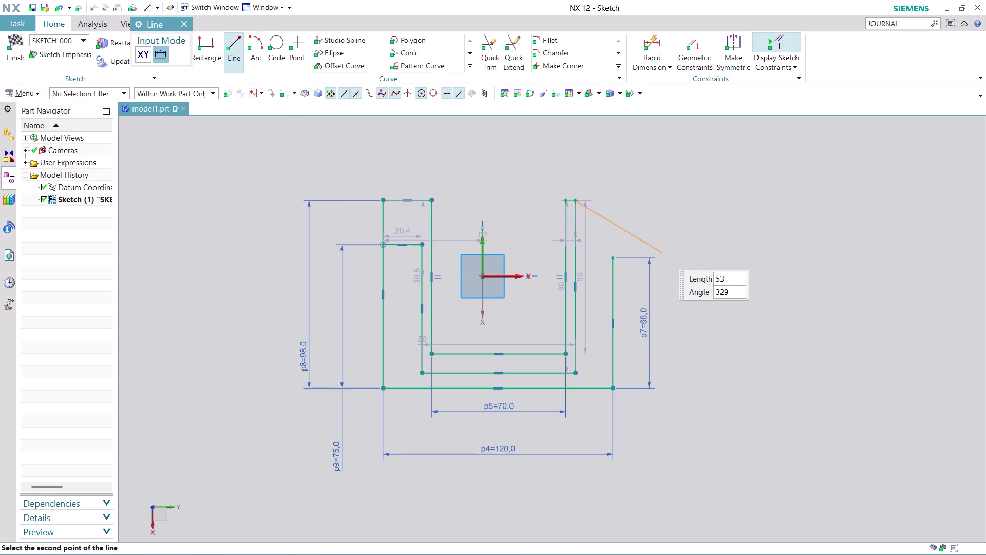
click(614, 257)
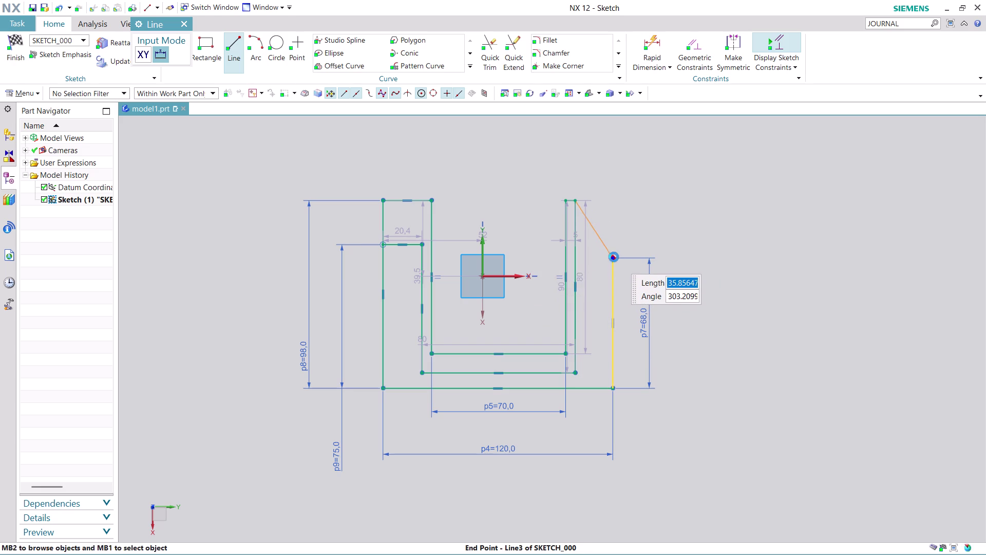
click(685, 267)
key(Escape)
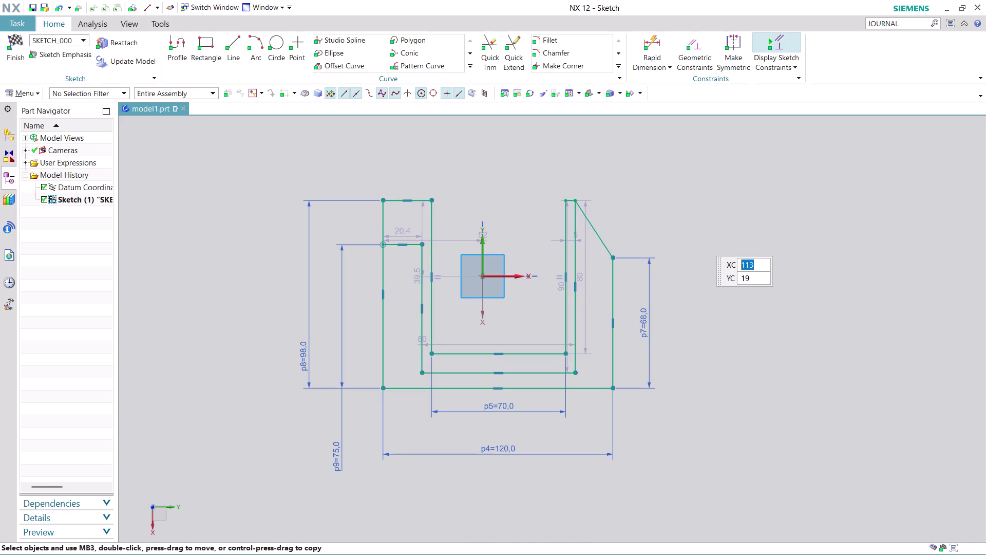
scroll(up, 3)
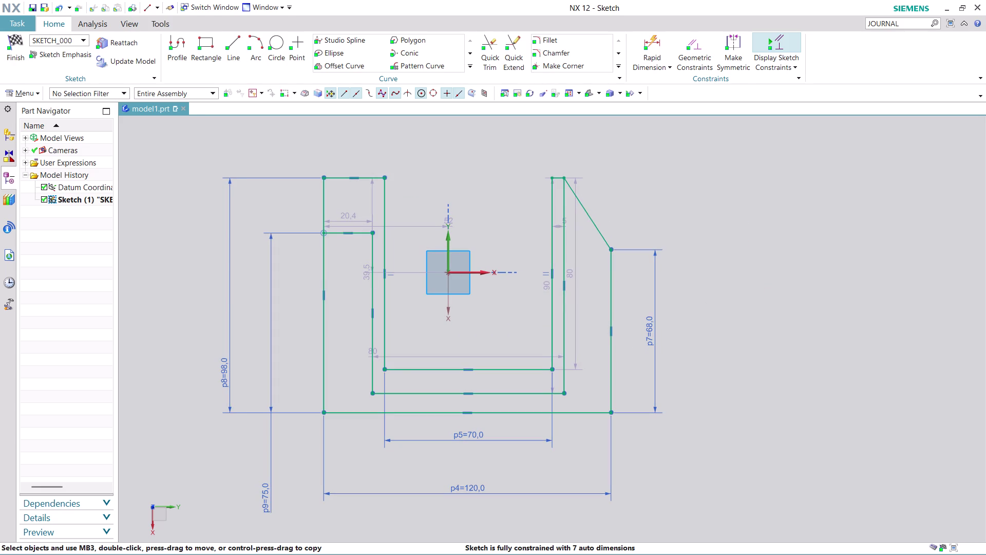
click(653, 34)
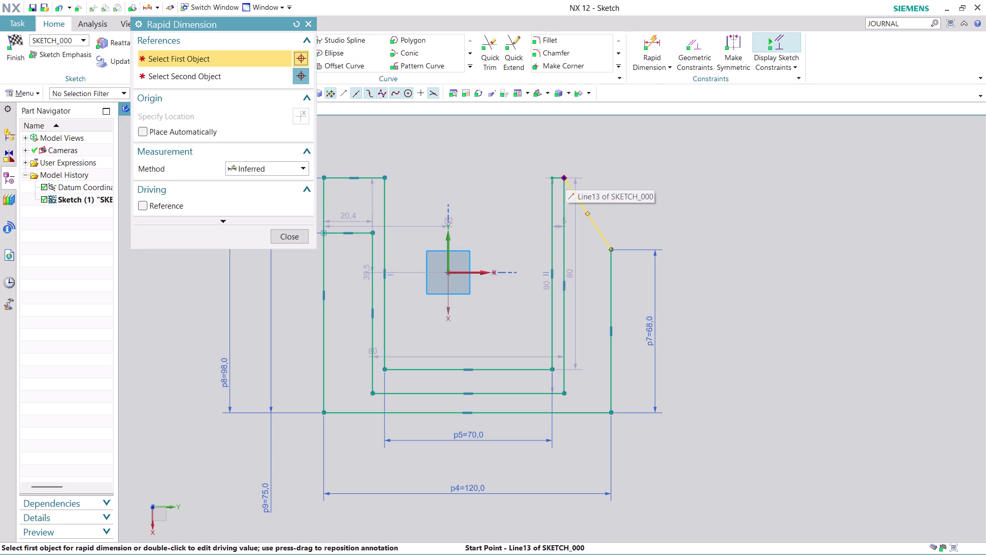
Add a 30 mm height dimension between the slanted edge top and right outer wall.
click(565, 176)
click(609, 250)
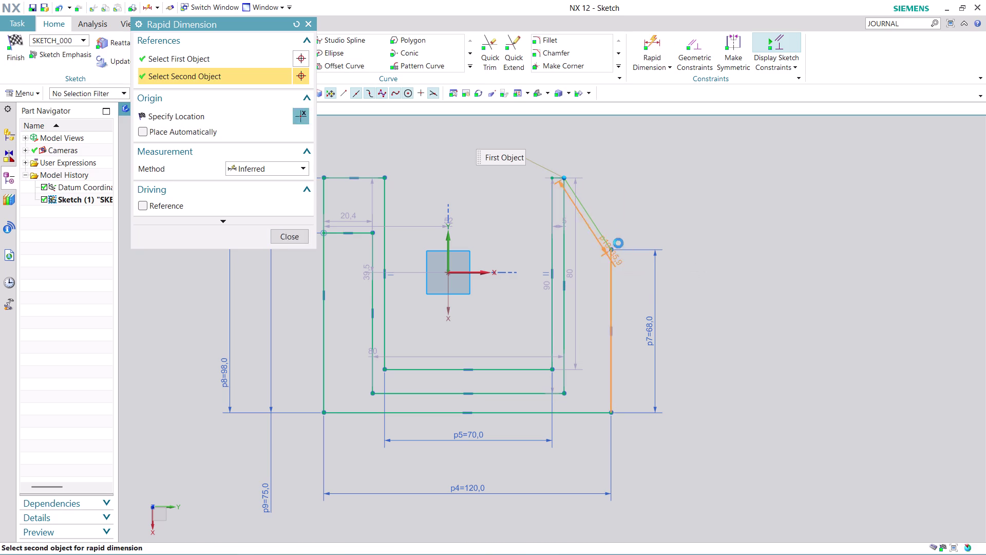
click(732, 222)
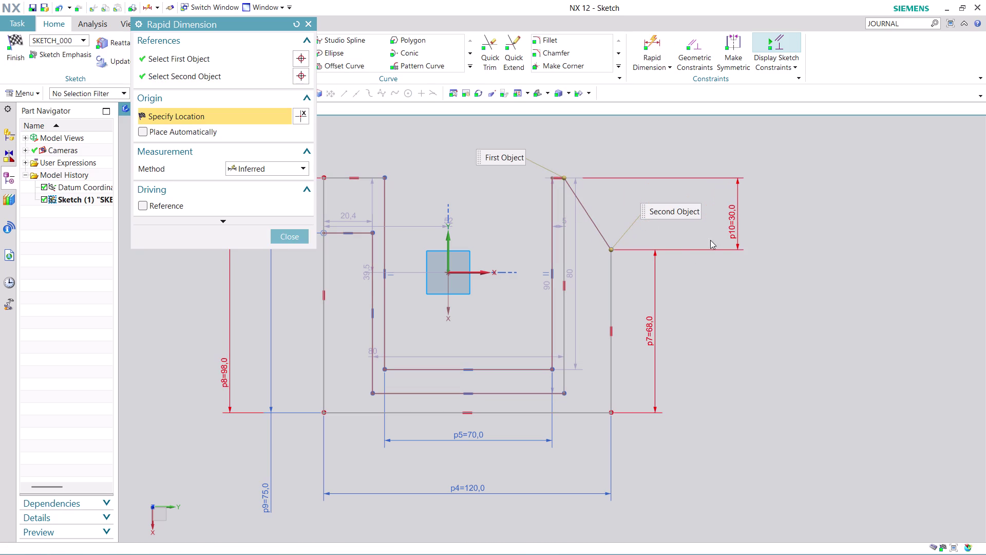
click(487, 313)
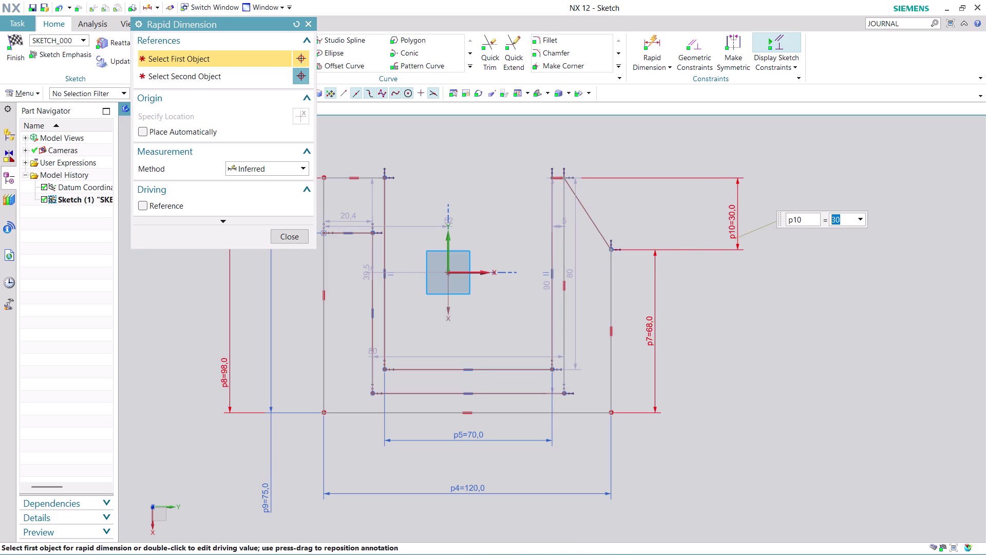
key(Escape)
Delete the overconstraining p10 dimension and acknowledge the notice.
right_click(732, 221)
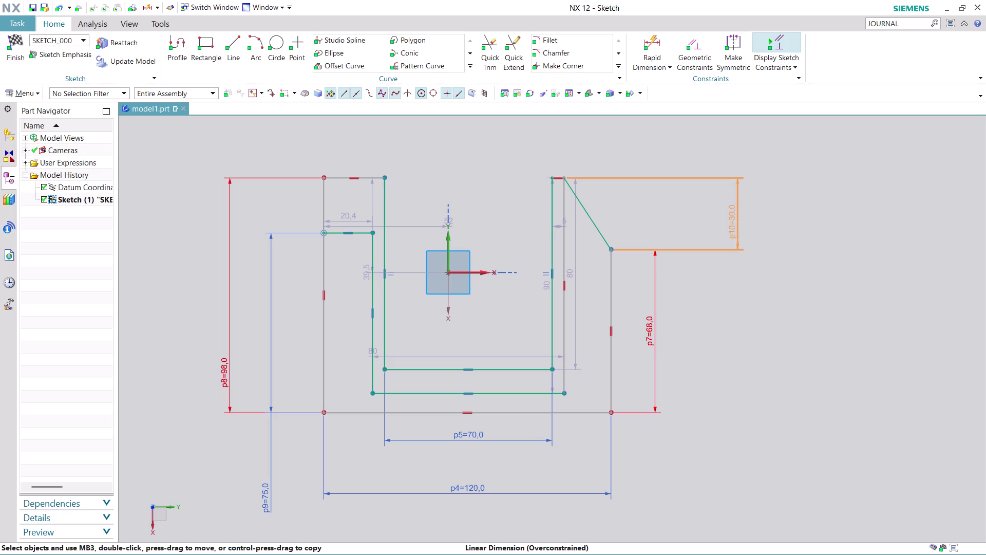
click(749, 353)
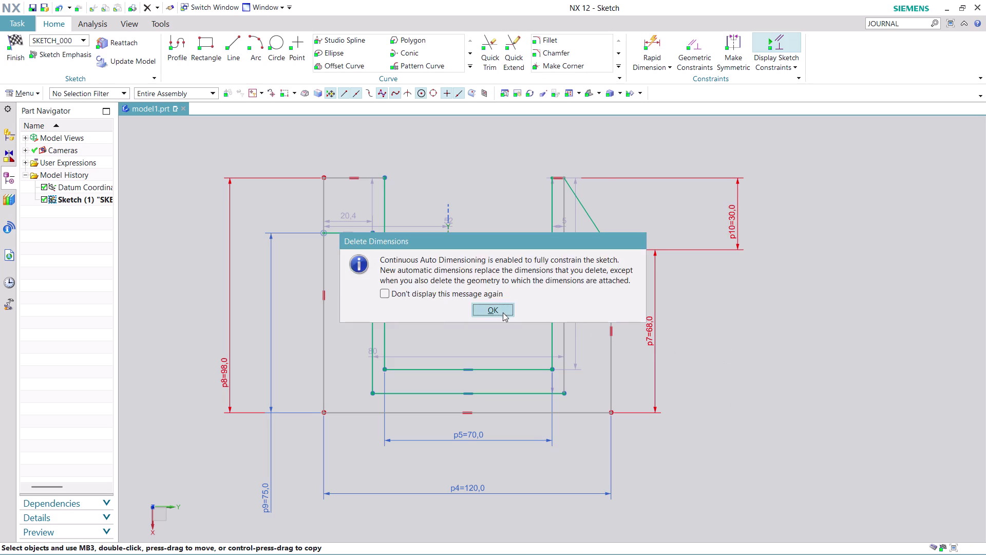
click(498, 309)
scroll(down, 3)
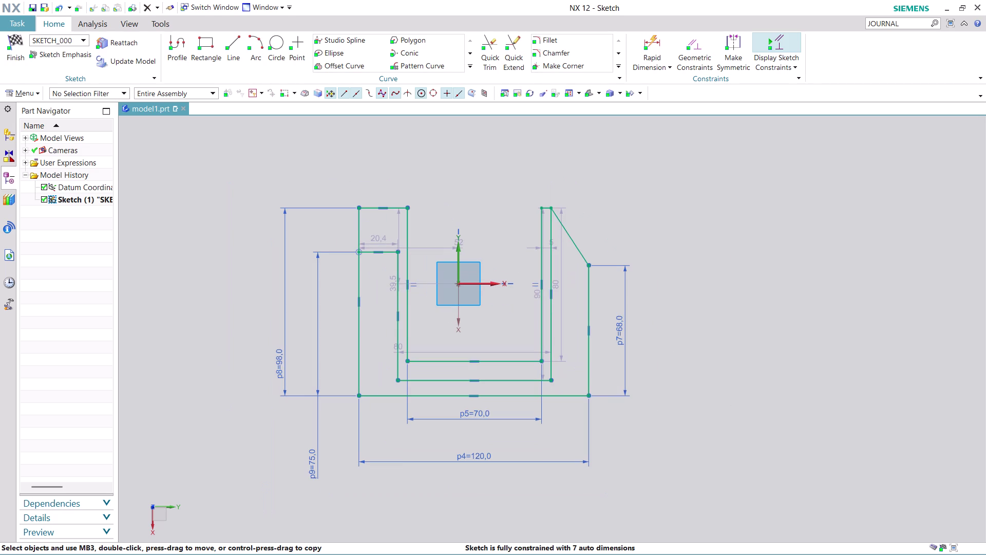
scroll(up, 3)
scroll(up, 3)
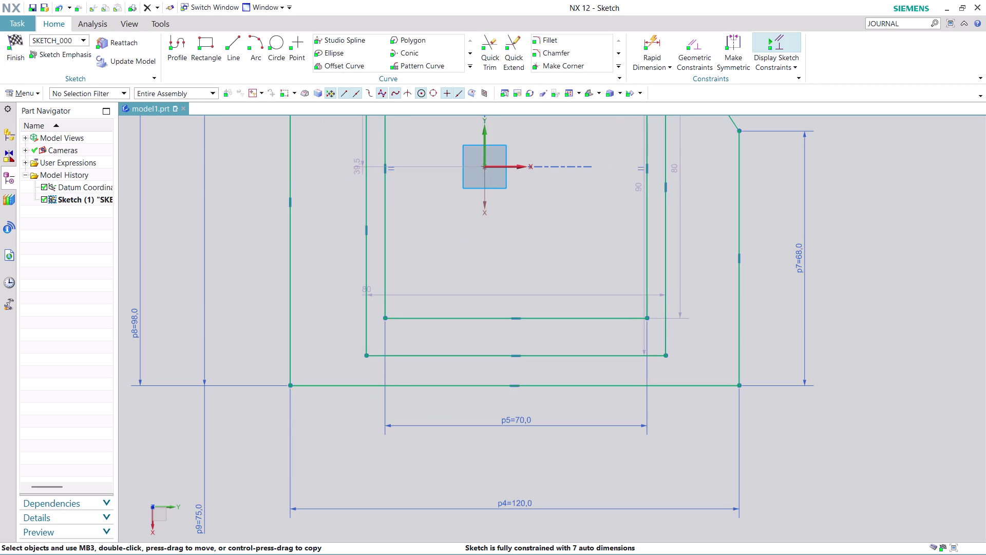
Set the gap between the inner bottom edge and offset bottom line to 5 mm.
click(662, 44)
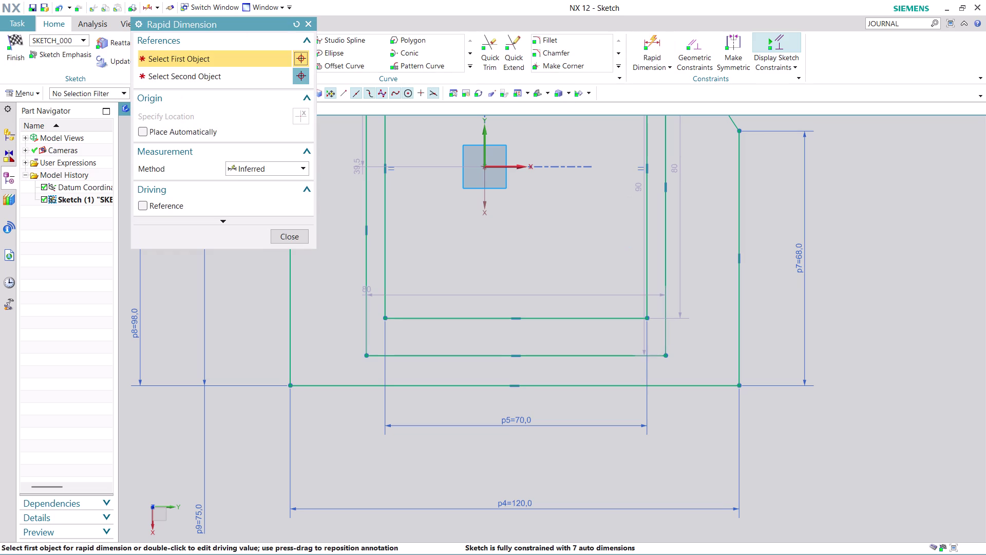
click(619, 316)
click(609, 355)
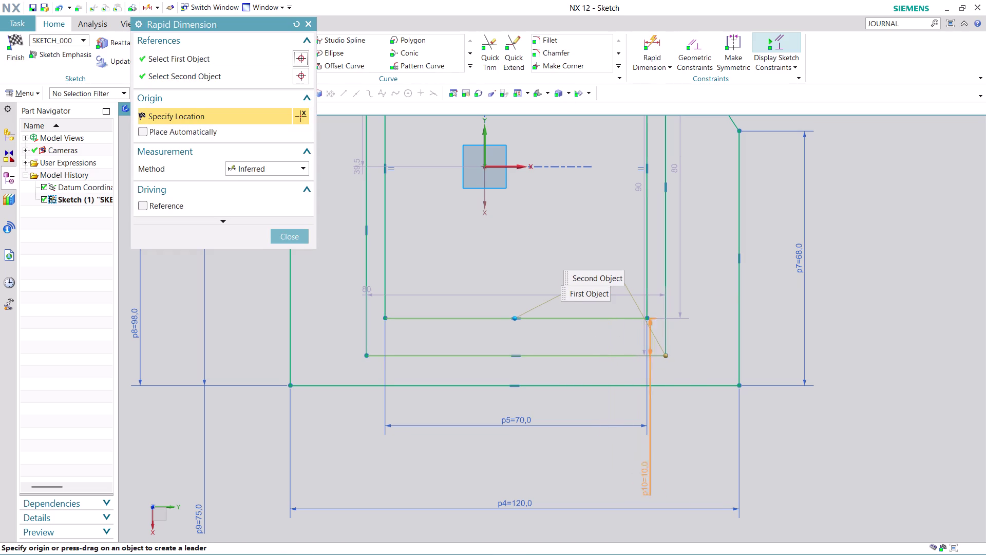
click(840, 467)
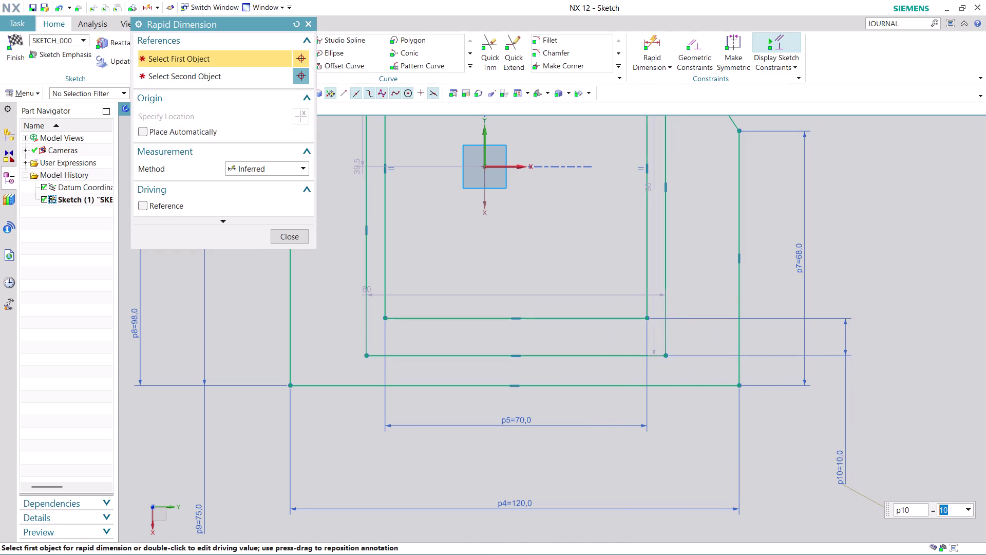
key(5)
key(Return)
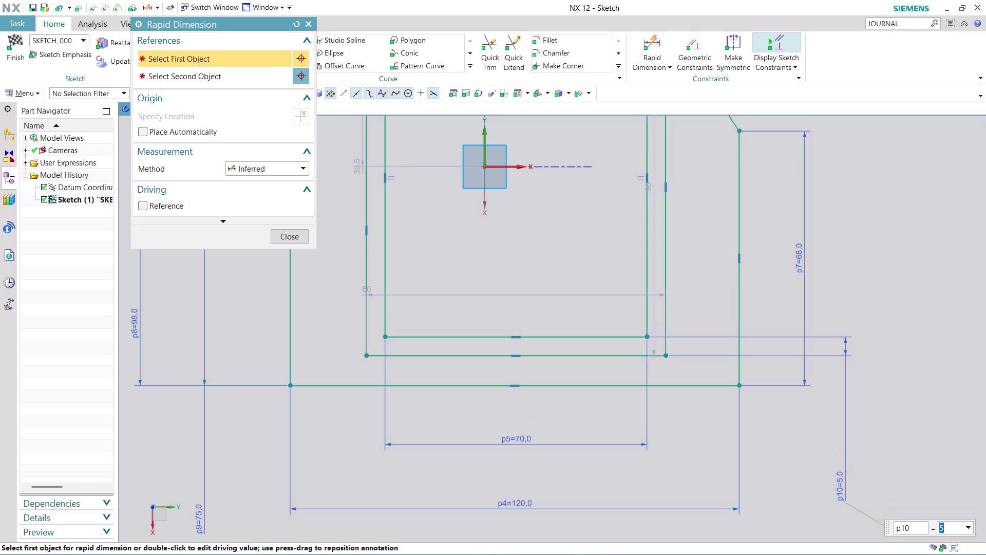
key(Escape)
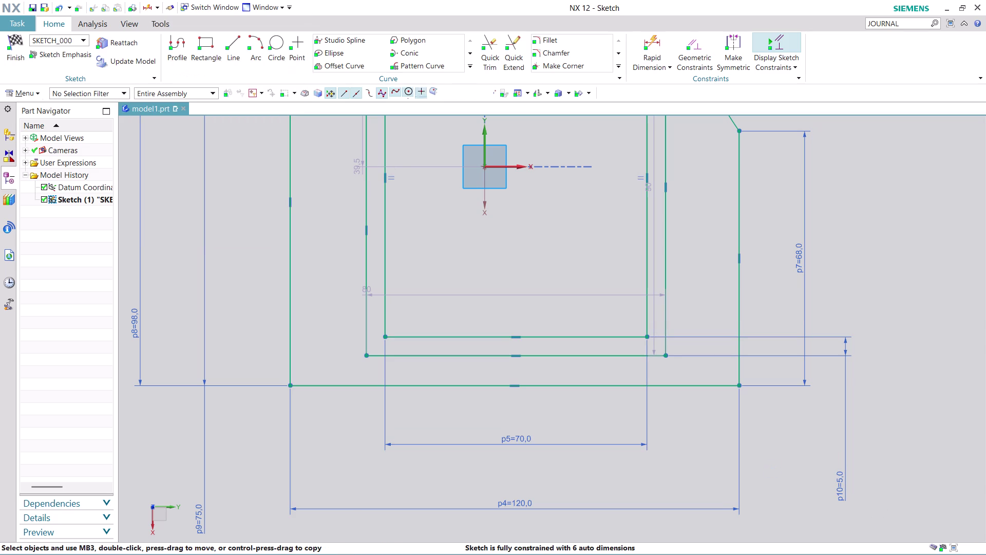
scroll(down, 3)
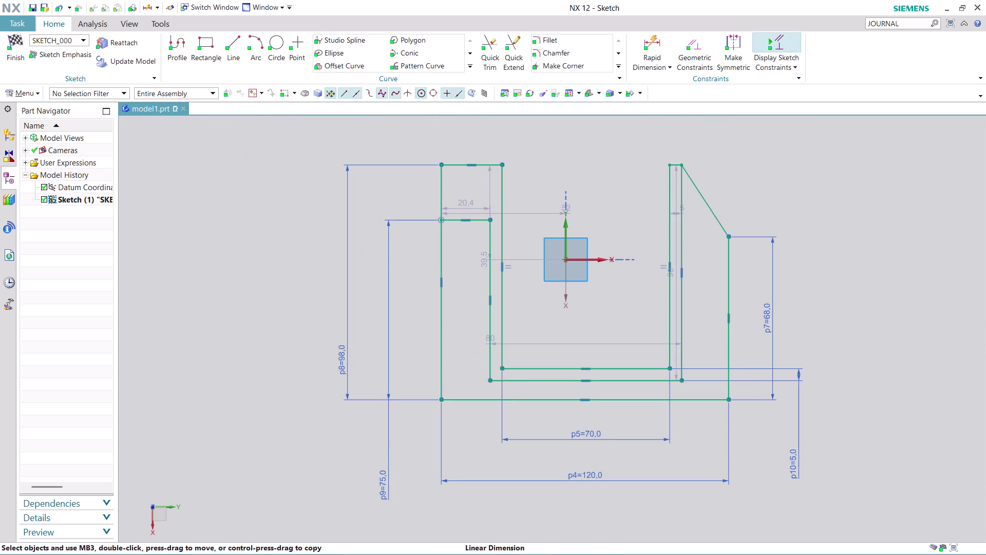
scroll(up, 3)
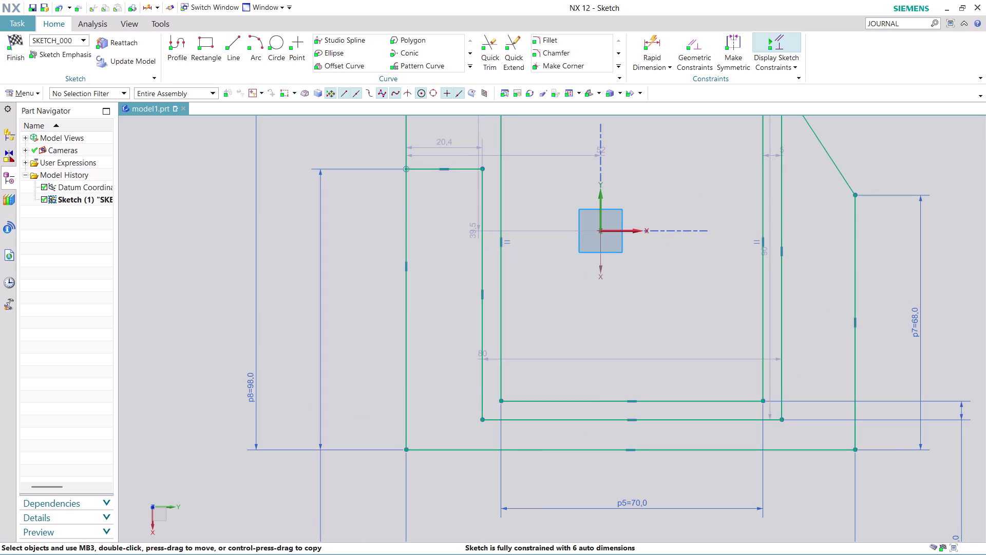
scroll(up, 3)
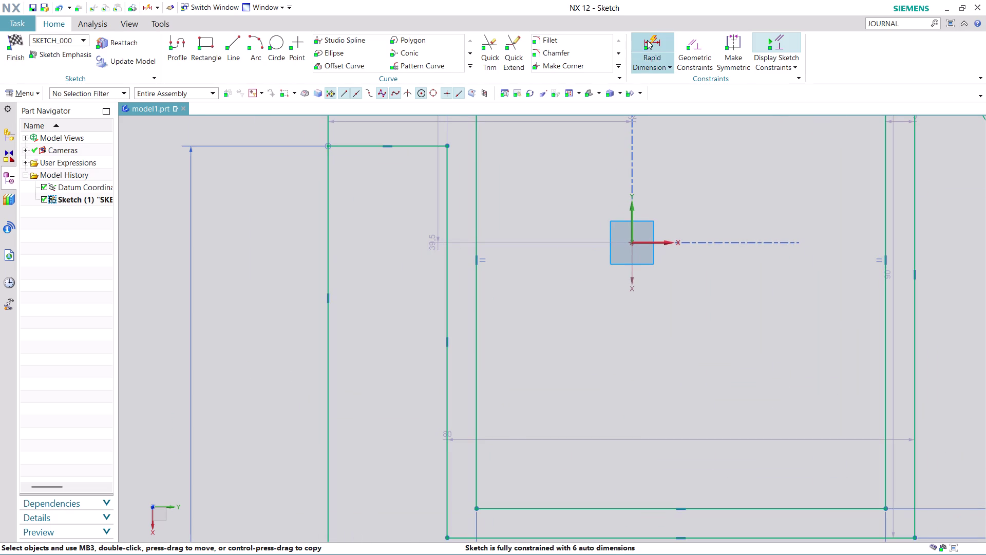
Set the gap between the offset left line and inner left edge to 5 mm.
click(647, 40)
click(445, 302)
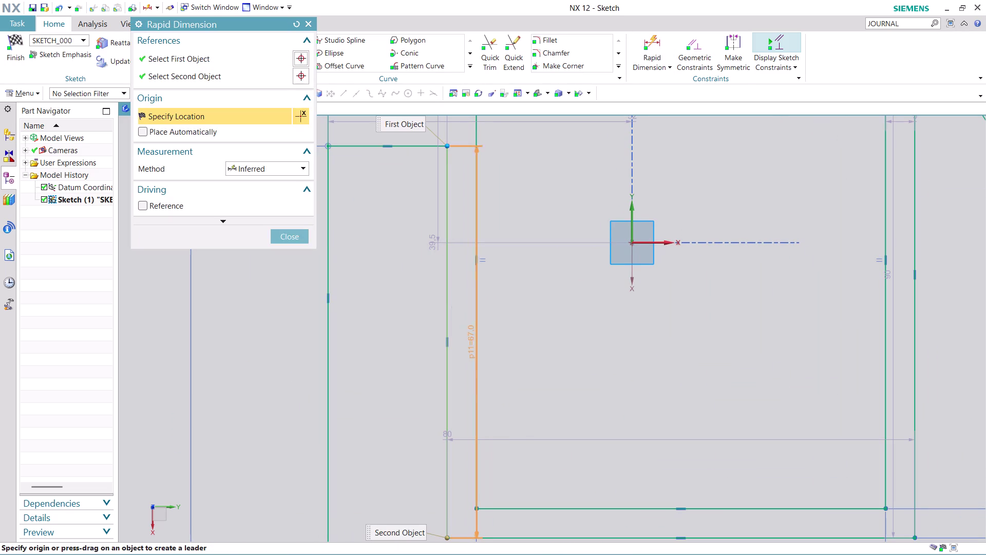
click(477, 304)
click(567, 331)
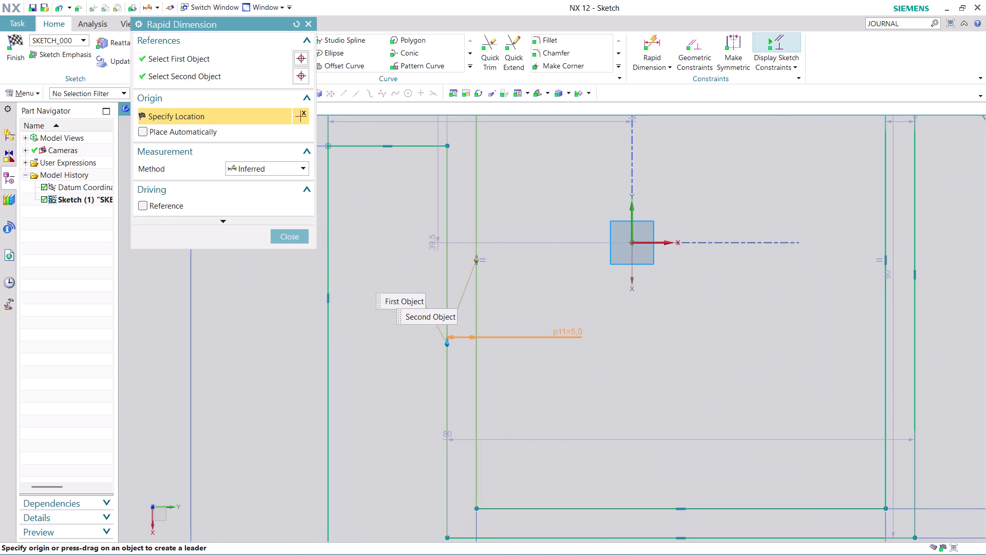
key(5)
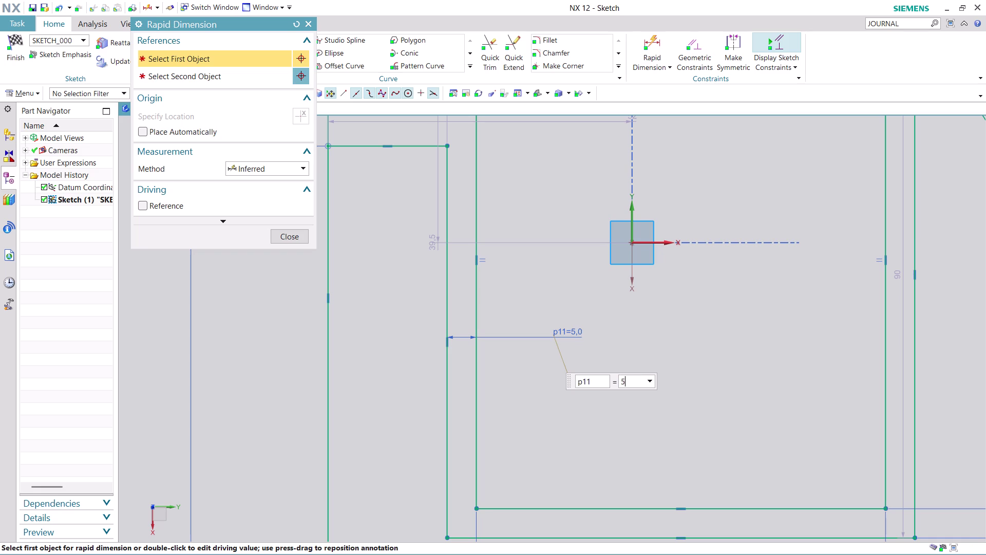
key(Return)
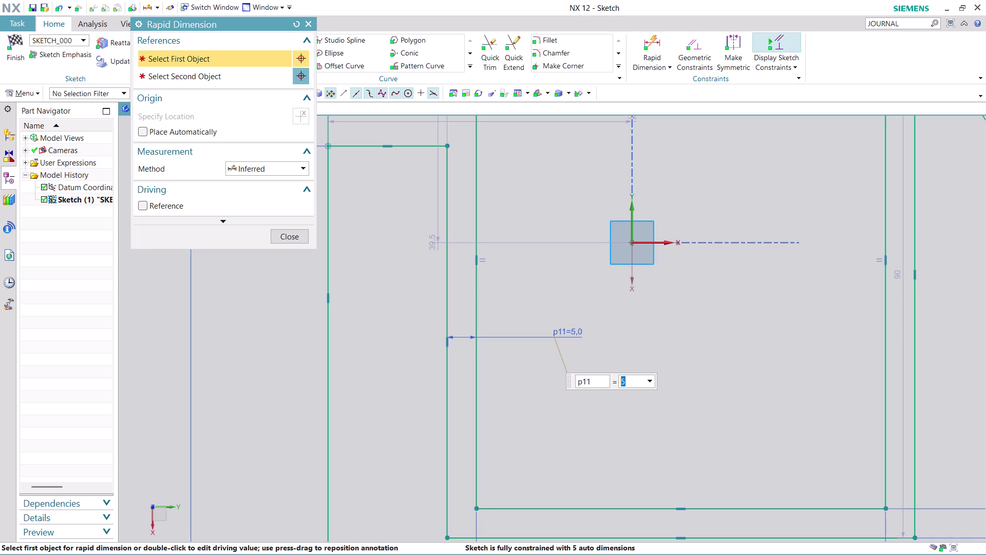
click(299, 234)
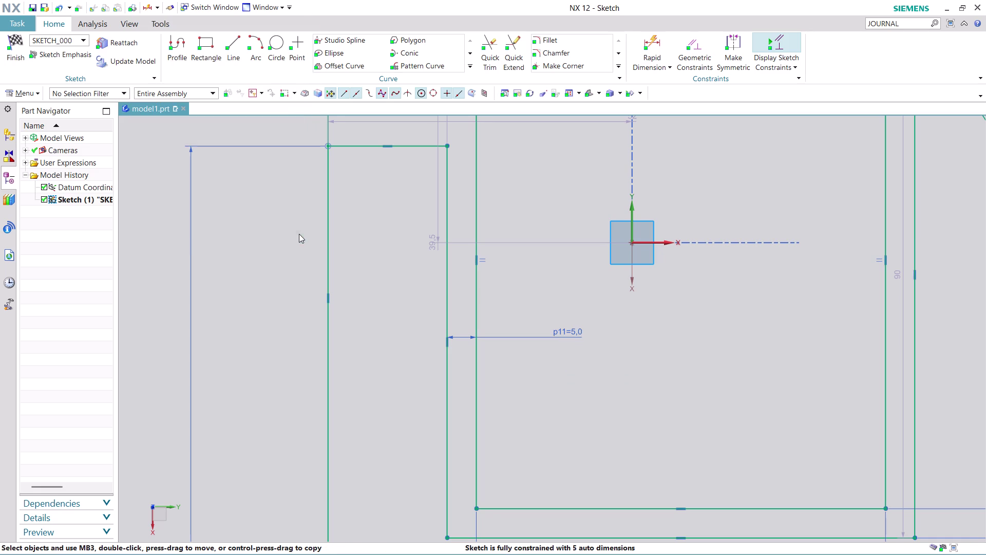
Zoom out and move the 39.5 reference dimension left of the bracket outline.
scroll(down, 3)
scroll(up, 3)
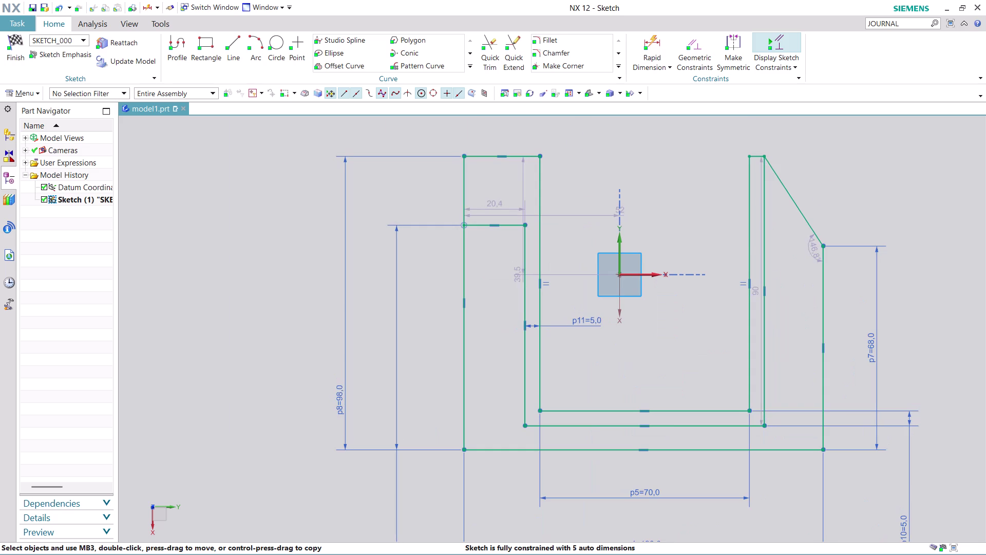
scroll(up, 3)
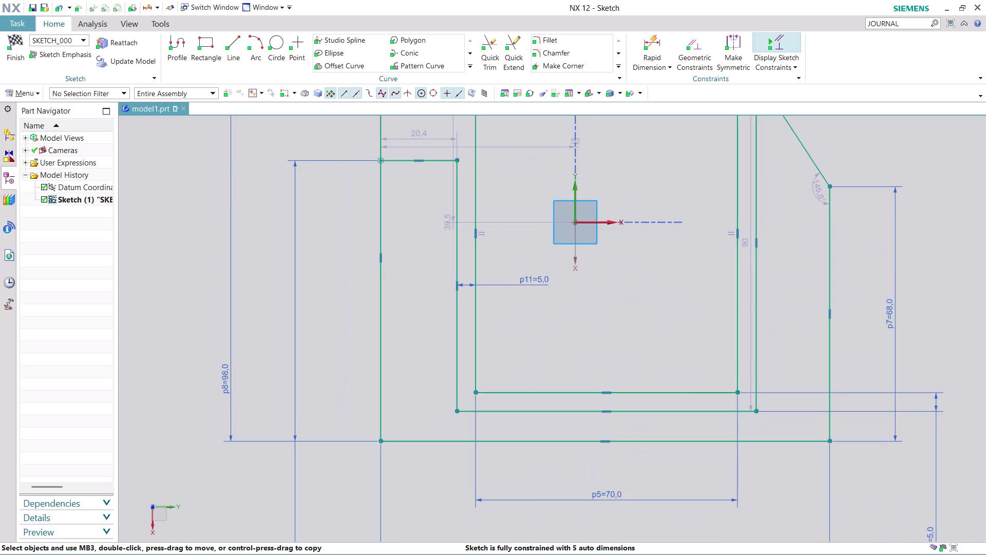
scroll(down, 3)
scroll(up, 3)
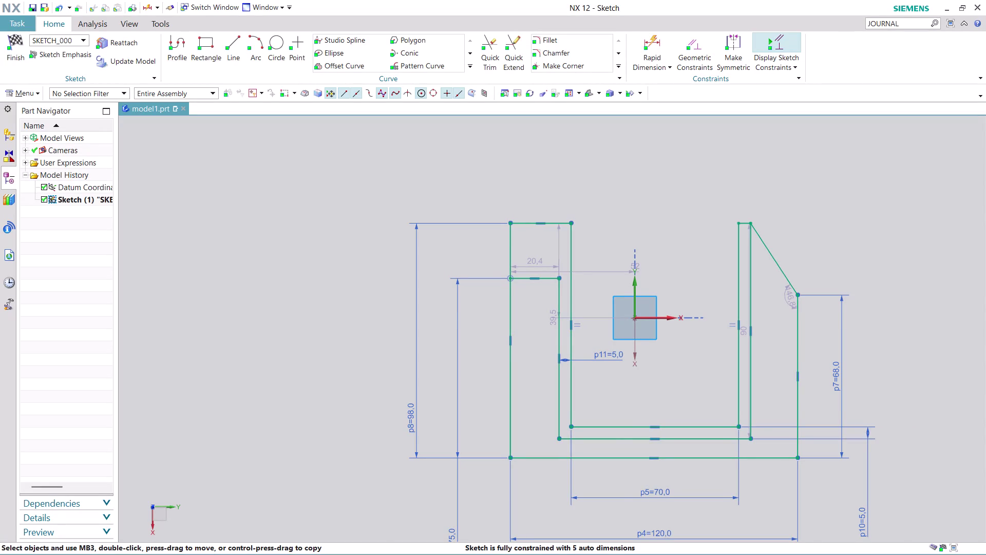
scroll(up, 3)
scroll(up, 3)
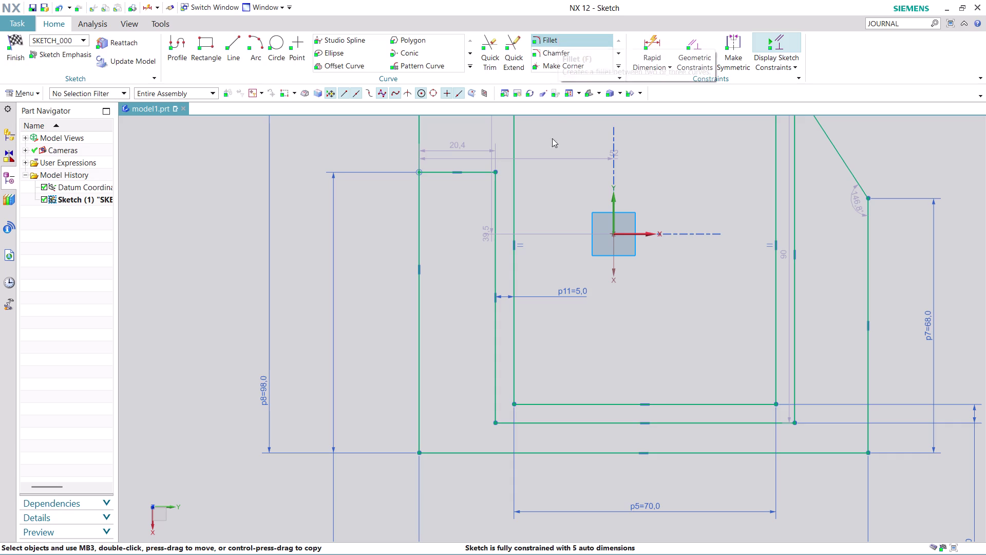
scroll(down, 3)
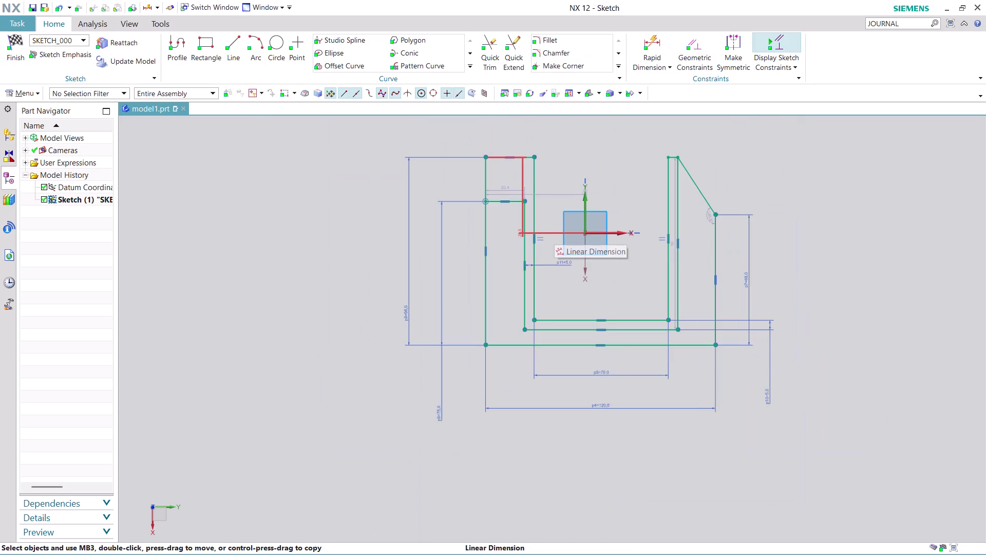
drag(556, 230, 583, 231)
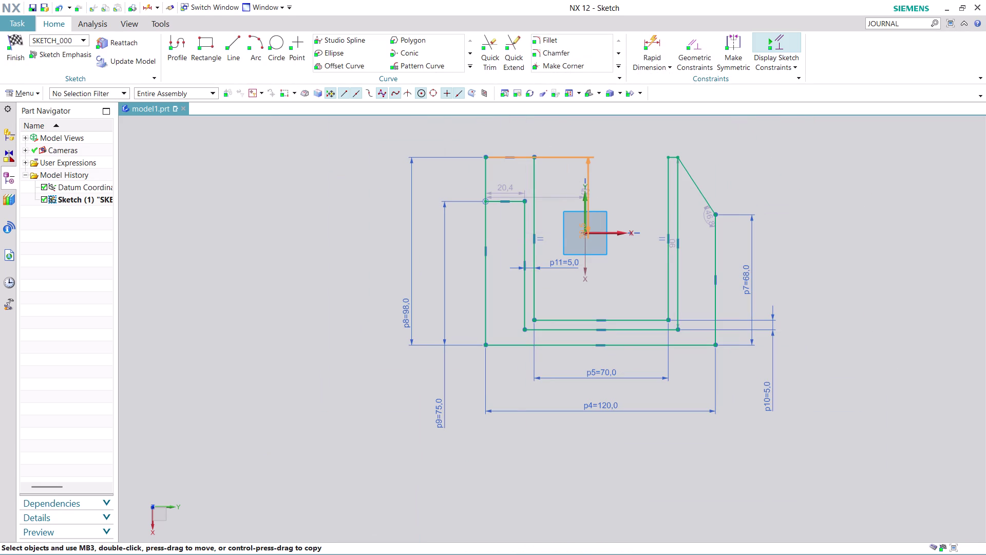
drag(583, 231, 611, 279)
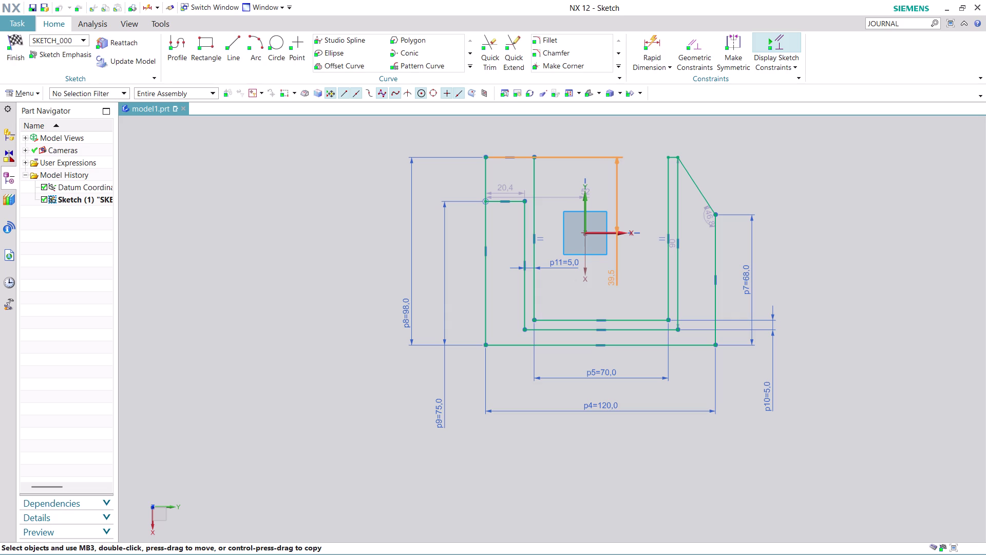
drag(611, 278, 274, 279)
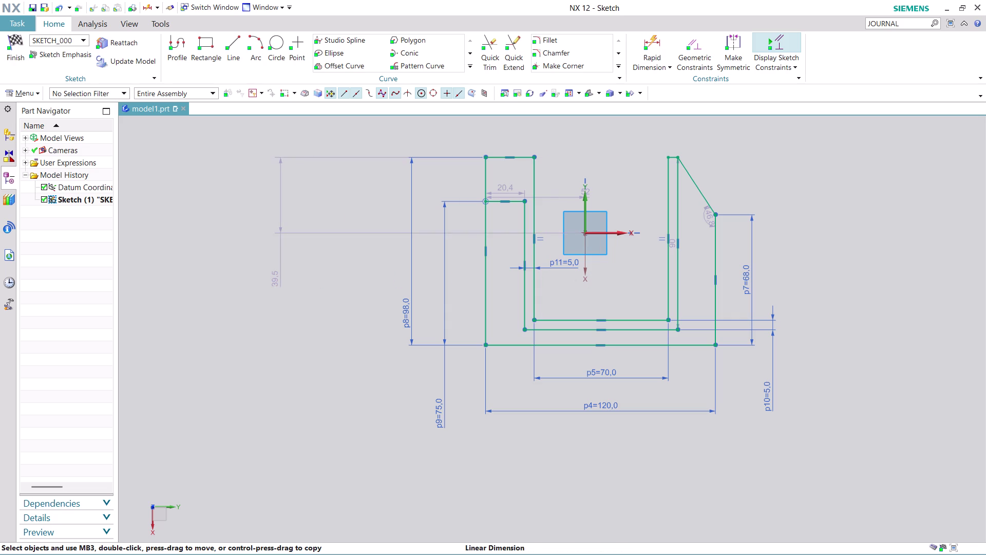
scroll(up, 3)
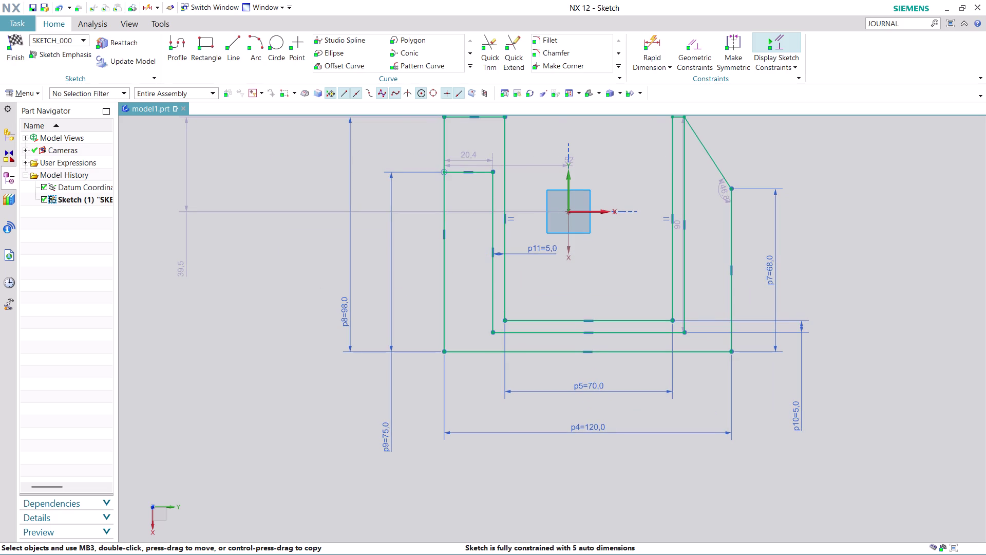
scroll(up, 3)
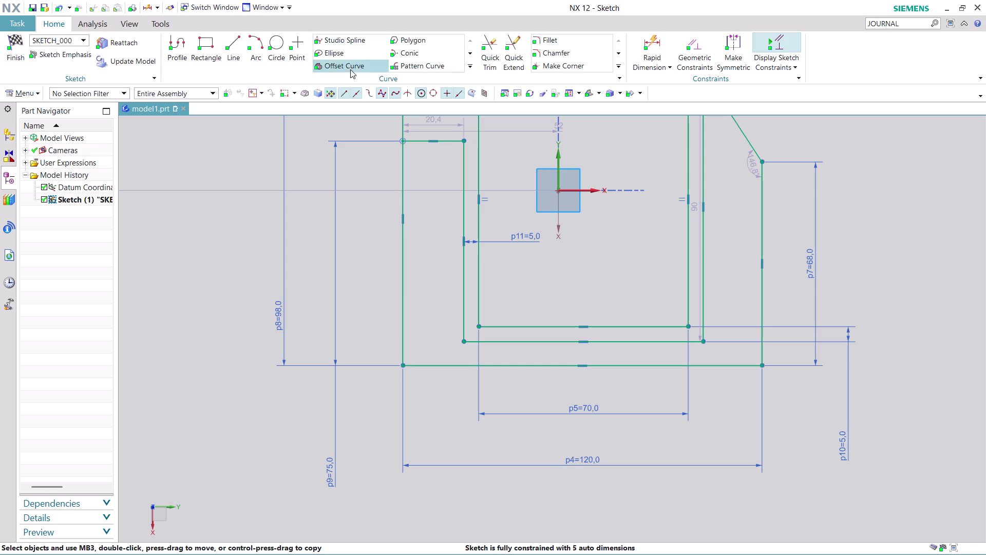
click(552, 36)
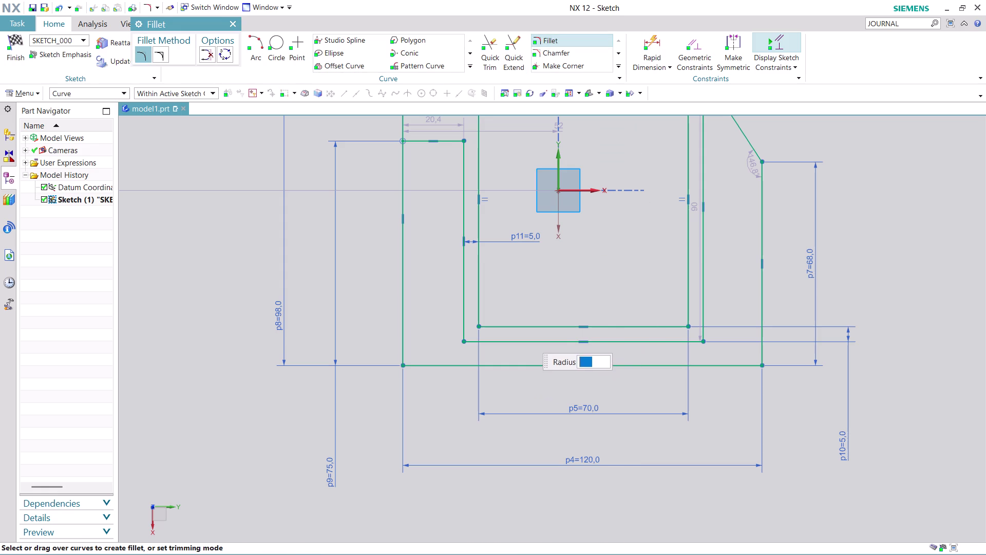
Fillet the inner bottom-left and bottom-right corners with 5 mm radii.
click(496, 329)
click(474, 308)
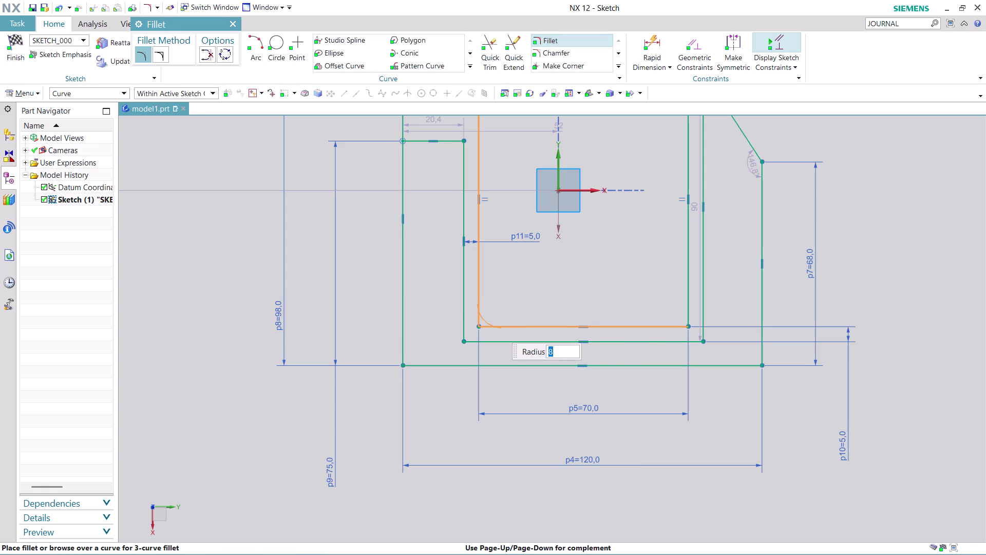
key(5)
key(Return)
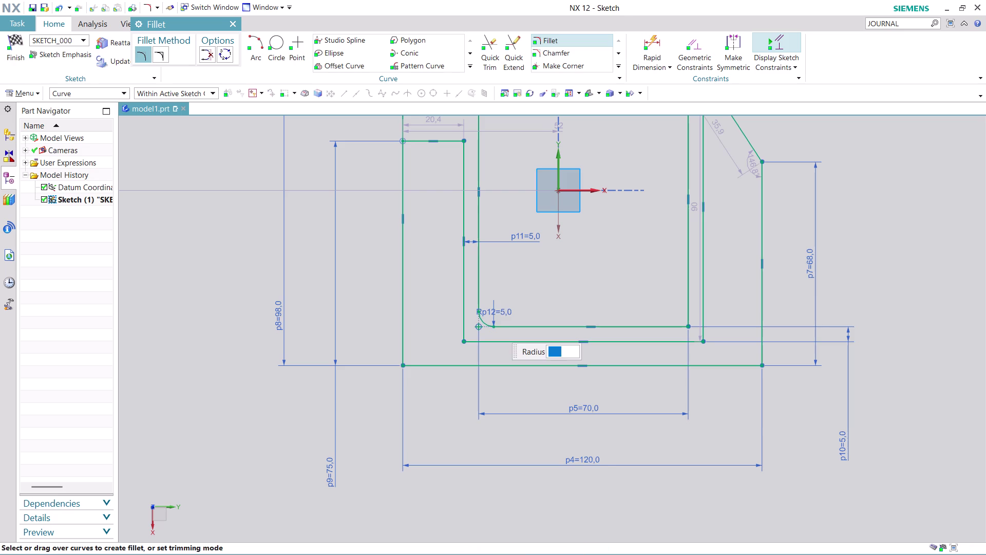
click(672, 324)
click(687, 307)
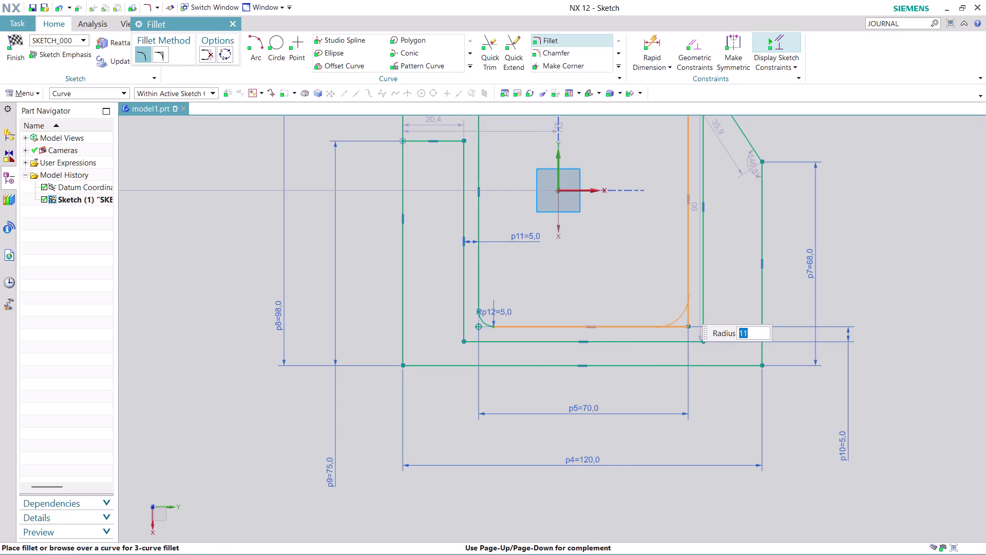
key(5)
key(Return)
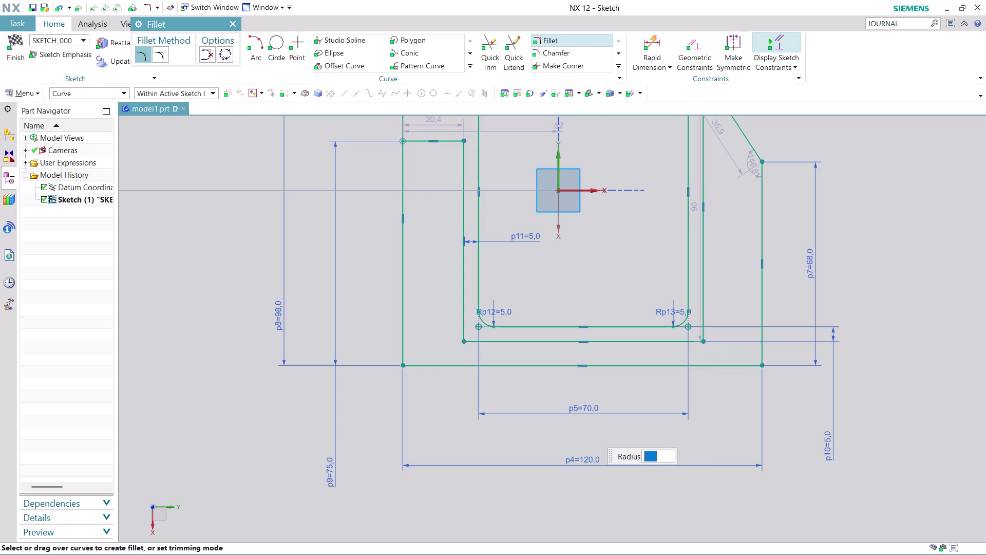
Set the fillet radius to 10 and pick the middle profile's left side.
text(1)
text(0)
key(Return)
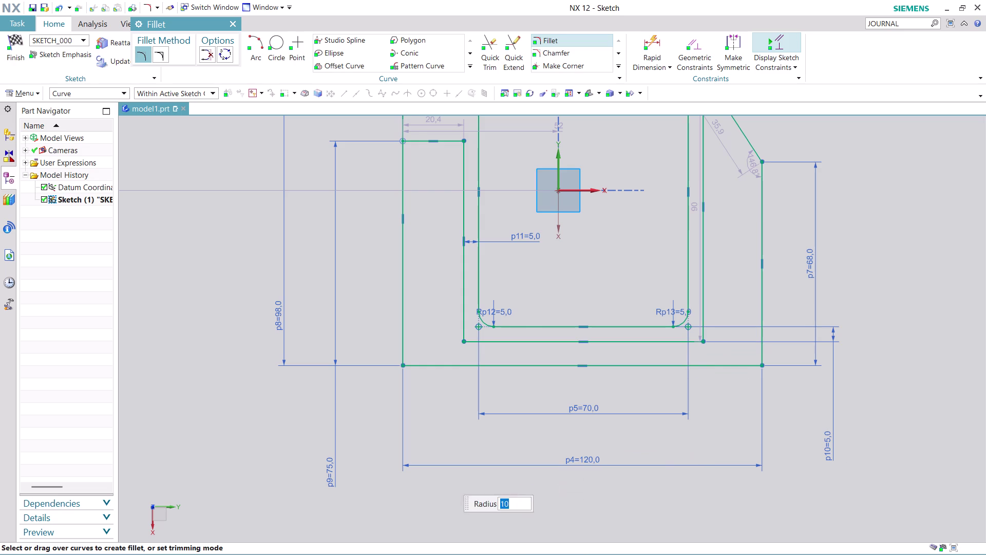
click(463, 330)
Round the middle profile's two bottom corners at radius 10.
click(482, 340)
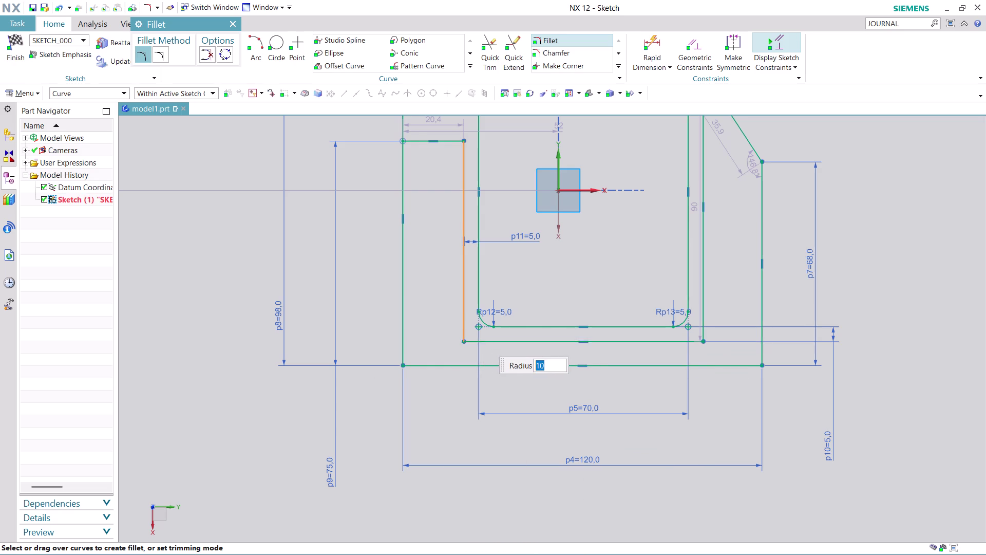
click(693, 343)
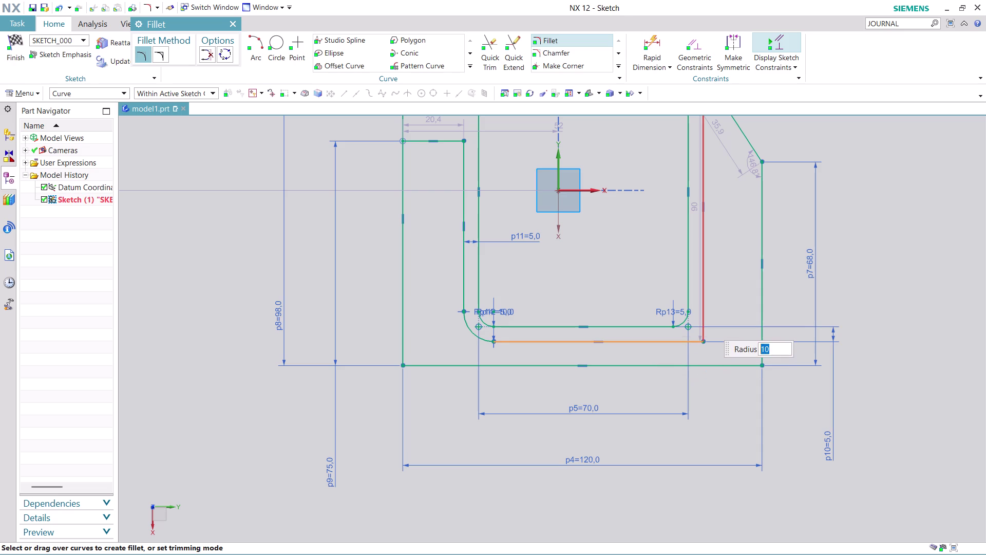
click(706, 320)
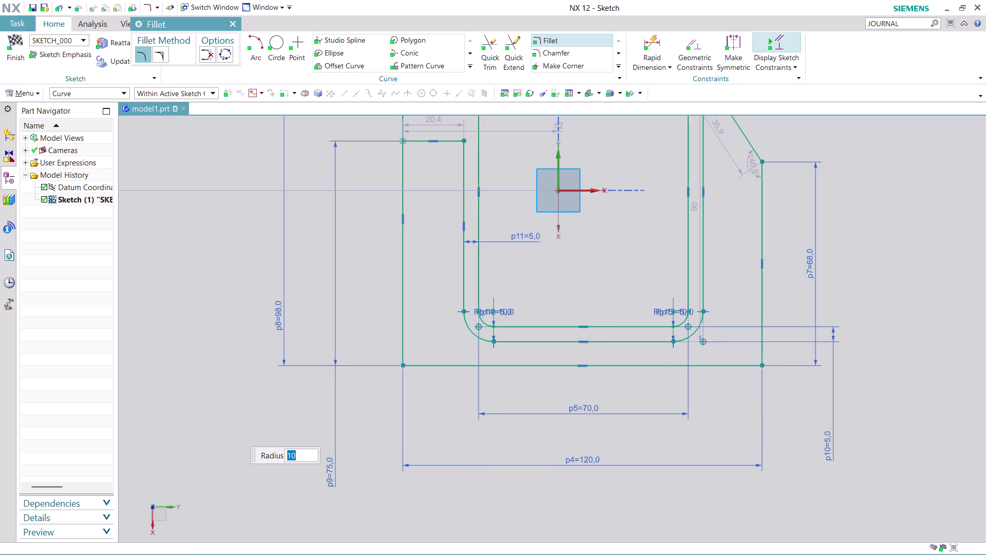
Round the outer profile's bottom-left and bottom-right corners with 30 mm fillets.
text(30)
key(Return)
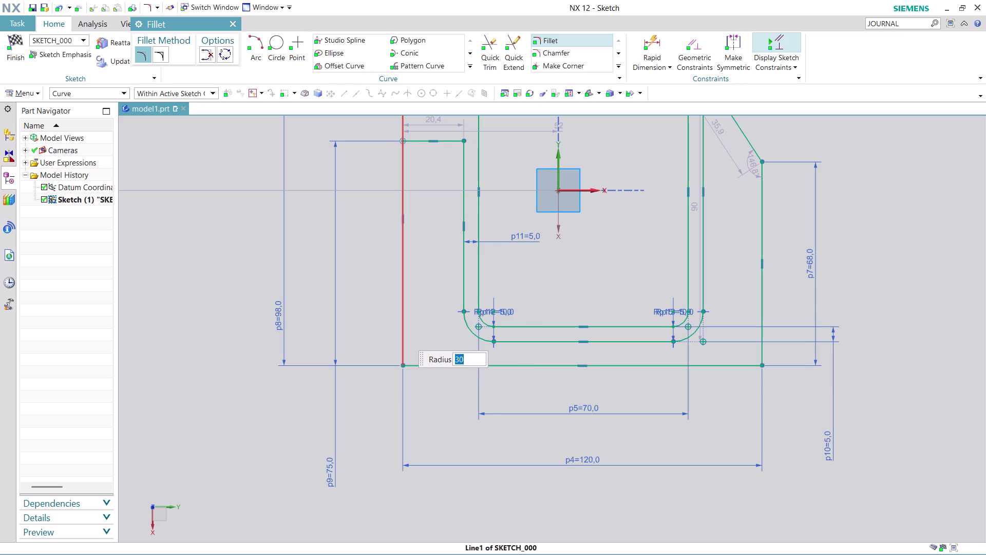
click(401, 332)
click(431, 364)
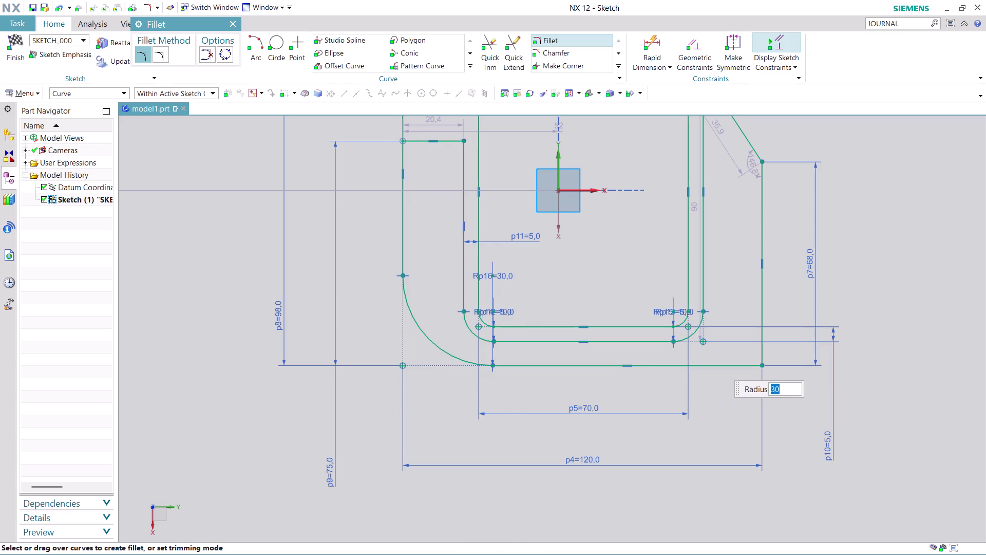
click(743, 366)
click(766, 328)
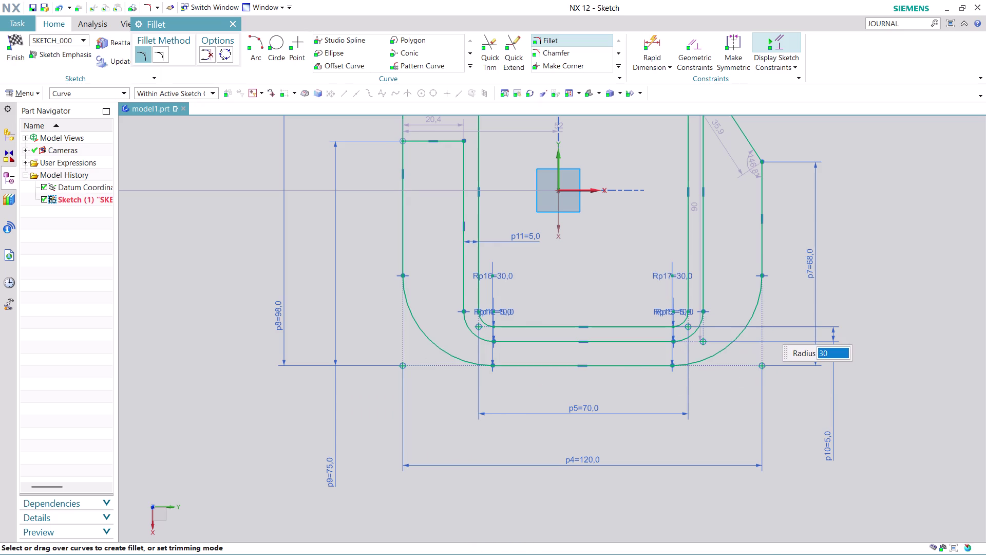
scroll(down, 3)
Zoom in to check the fillets, exit corner rounding and start Rapid Dimension.
scroll(up, 3)
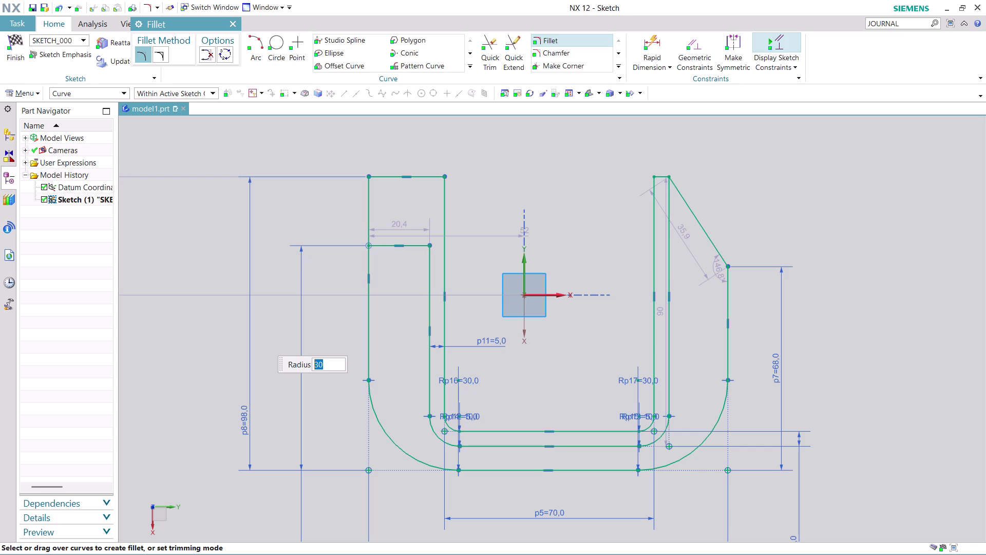
scroll(up, 3)
scroll(up, 3)
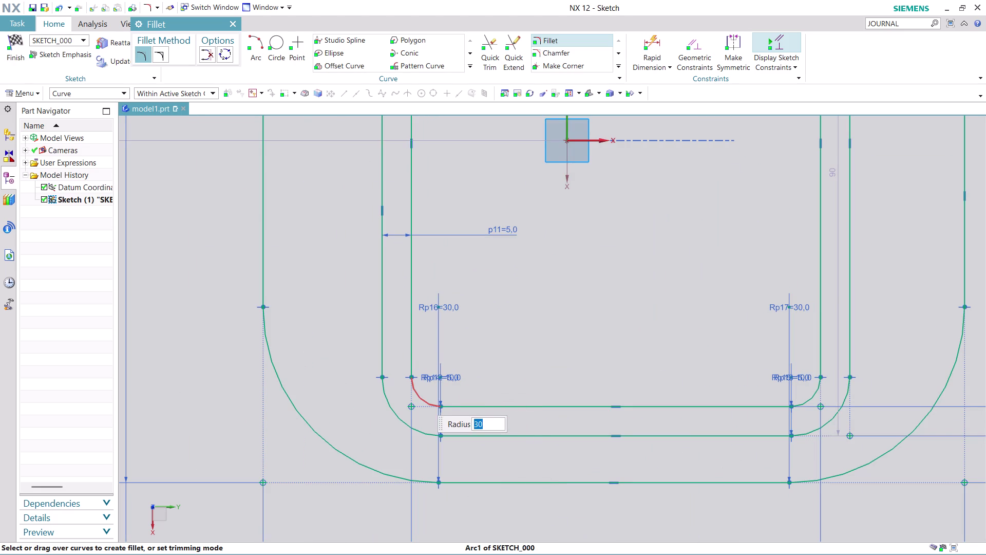
key(Escape)
key(Escape)
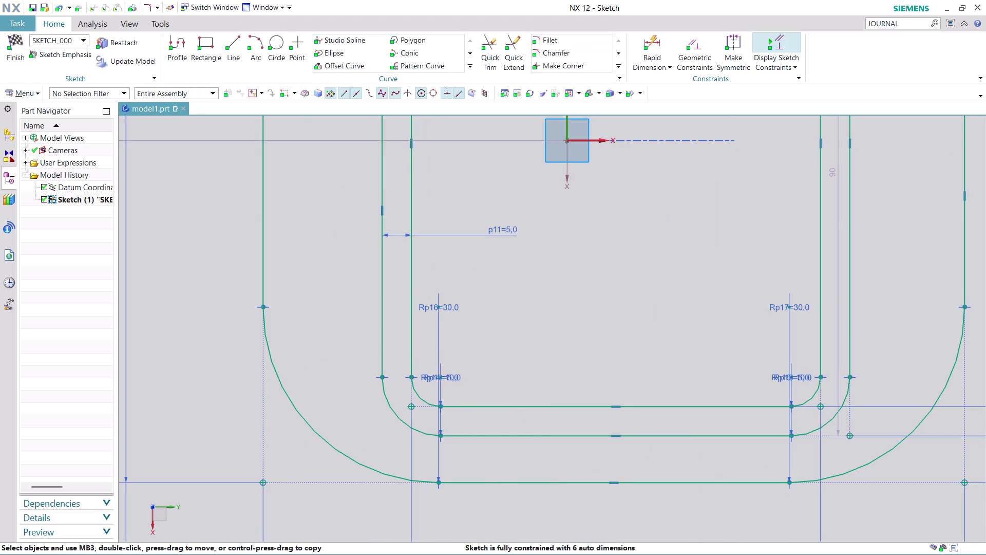
click(665, 39)
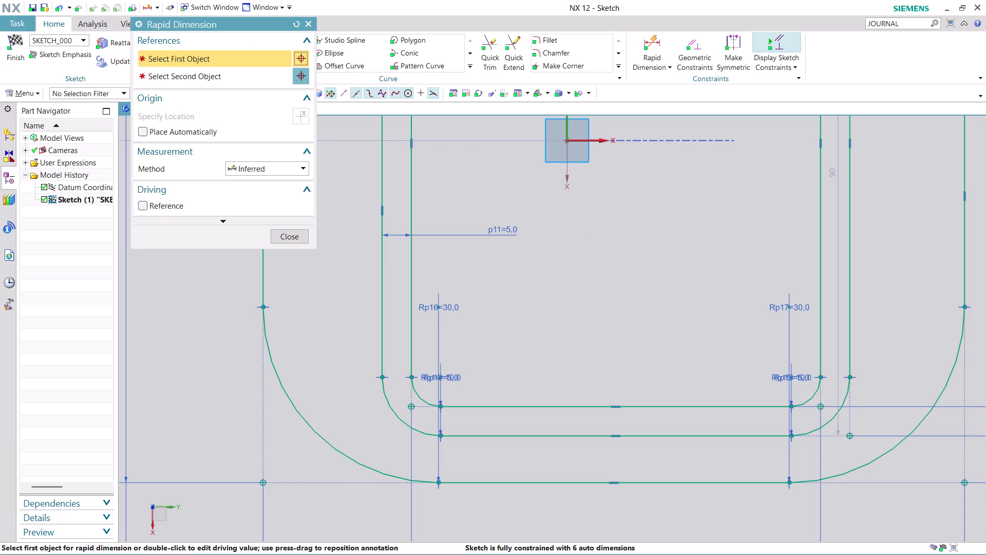
Add a 60 mm dimension, p18, between the two small lower fillet centres.
click(441, 376)
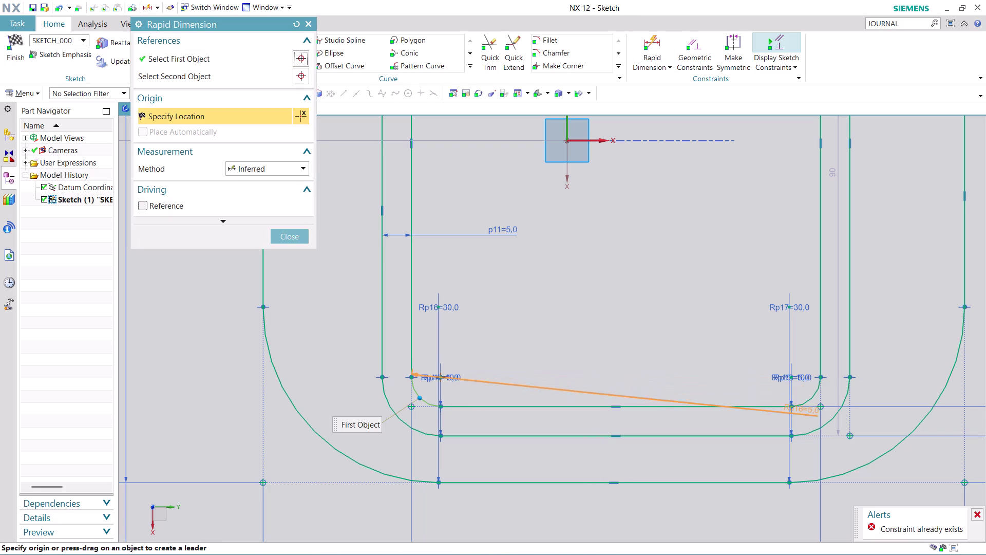
click(790, 377)
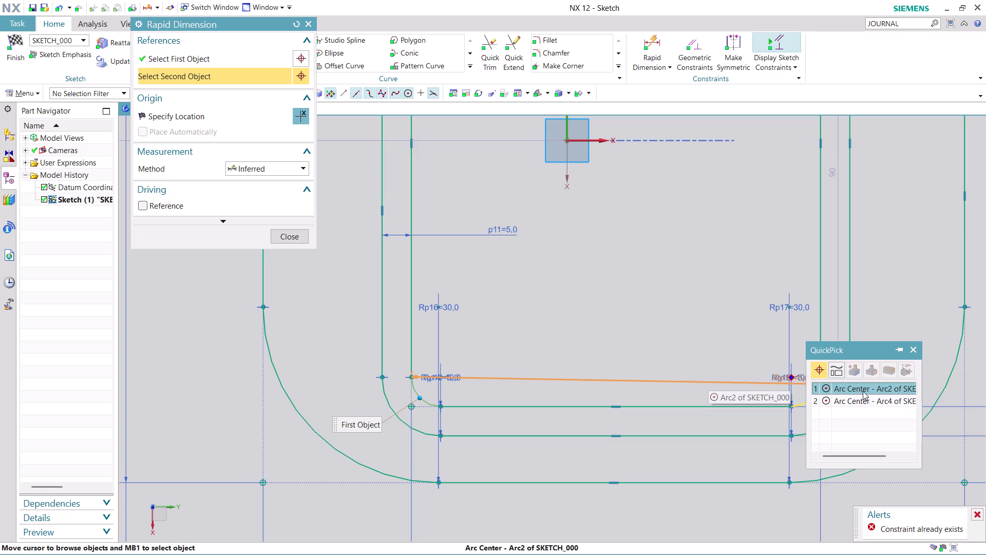
click(862, 391)
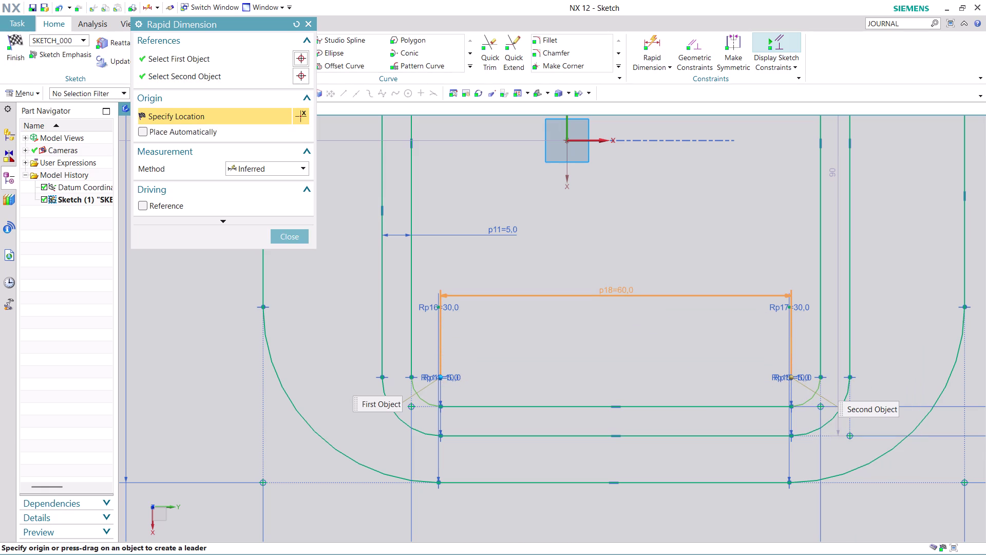
click(632, 289)
click(481, 315)
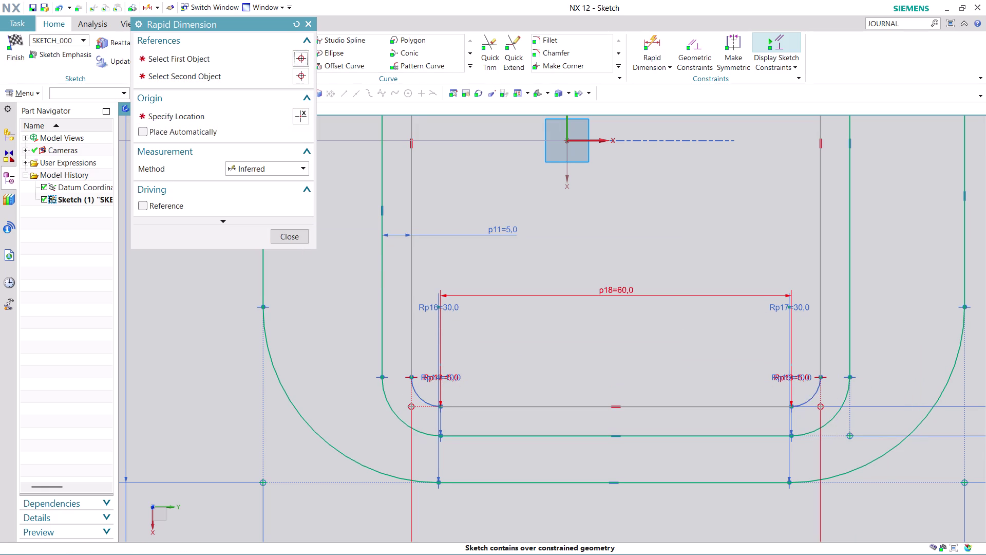
click(292, 233)
right_click(630, 290)
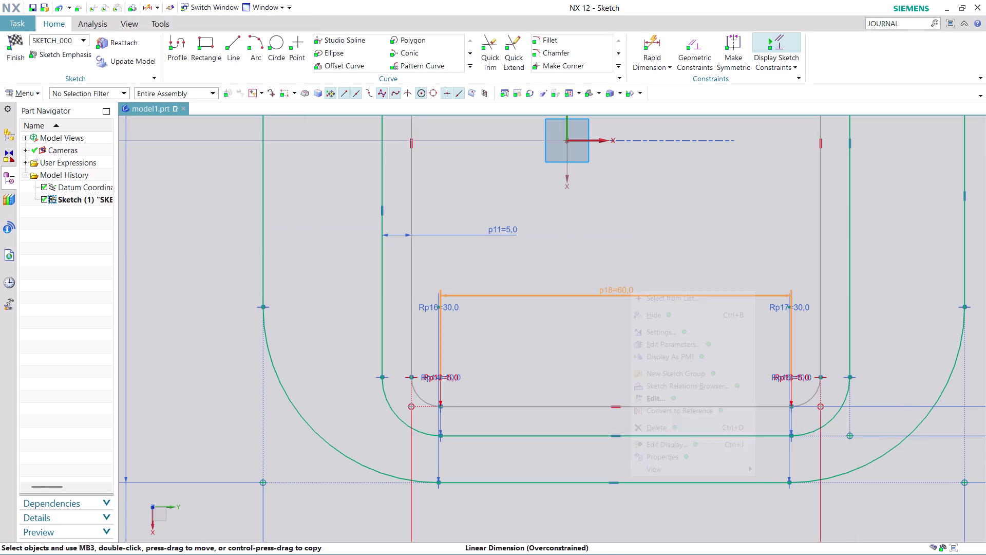
Delete the over-constraining p18 dimension and move the 52 auto-dimension above the bracket.
click(661, 429)
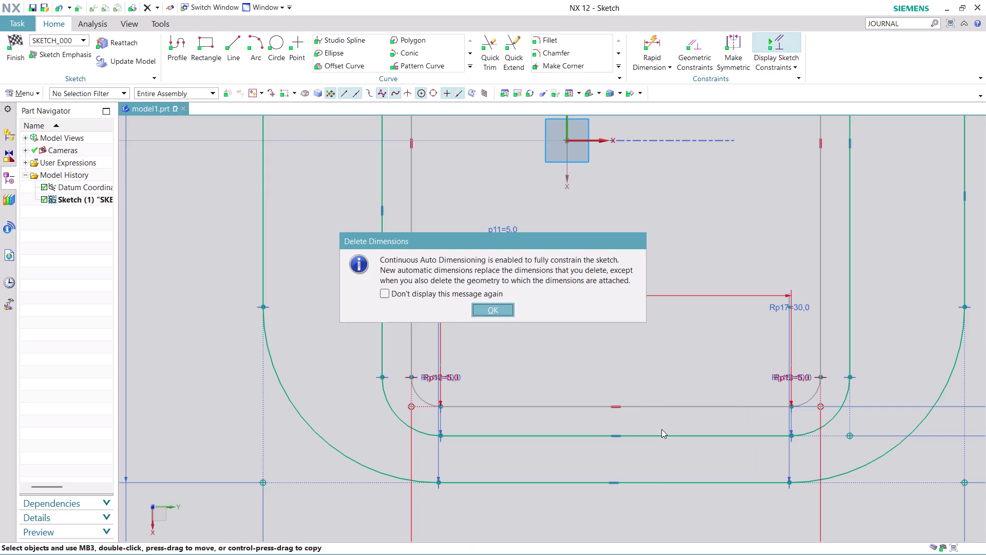
click(503, 308)
scroll(down, 3)
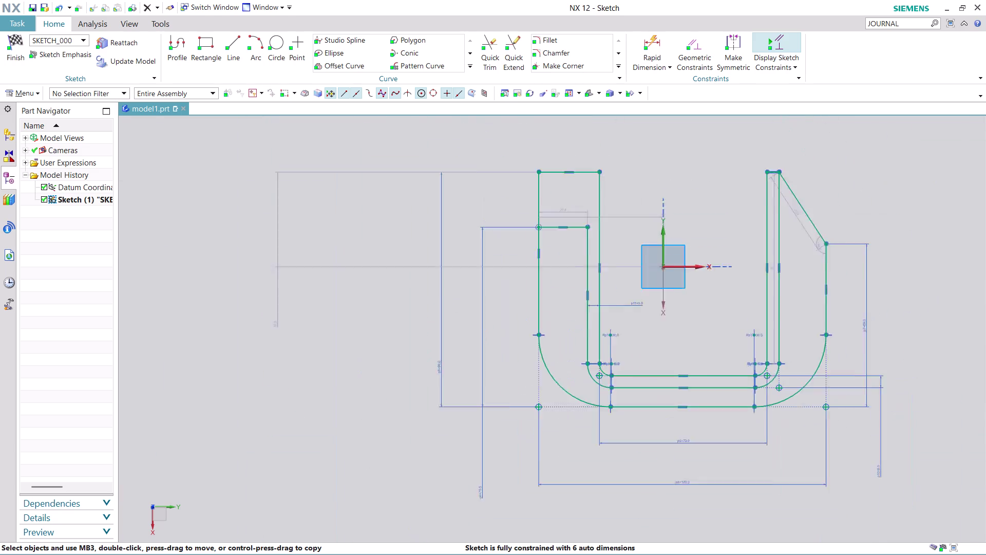
scroll(down, 3)
scroll(up, 3)
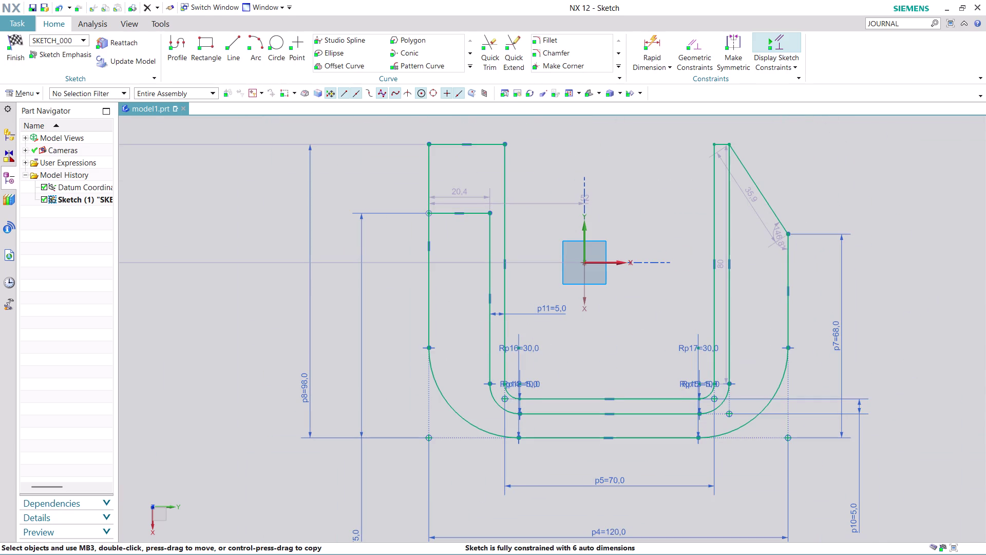
drag(544, 203, 544, 176)
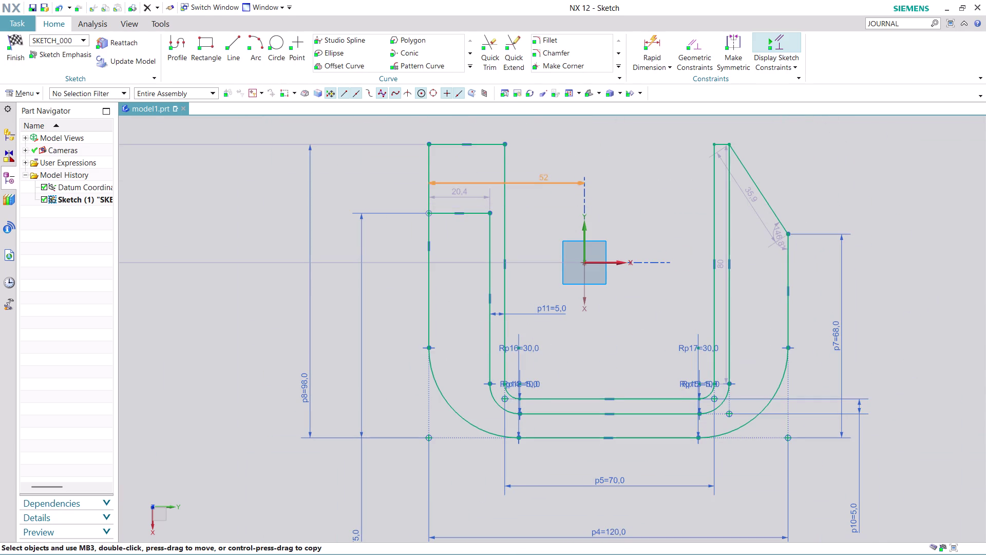
drag(544, 176, 553, 120)
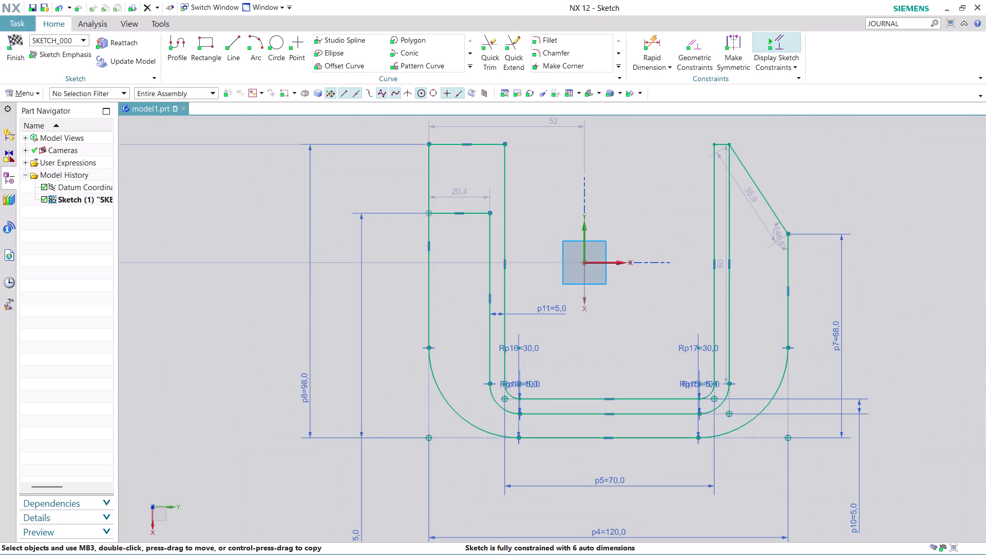
double_click(558, 124)
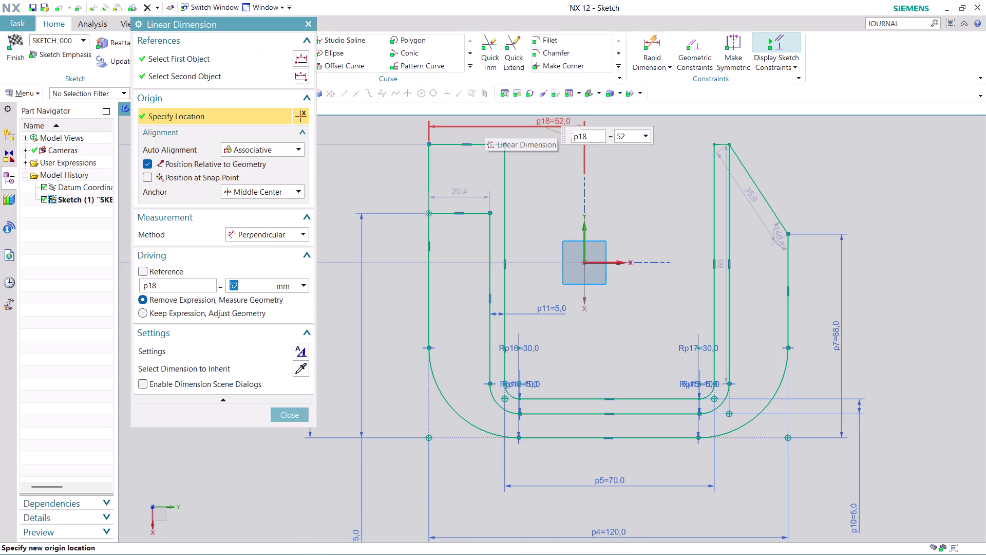
Change the 52 dimension to a driving 60 mm value and zoom to fit.
text(60)
key(Return)
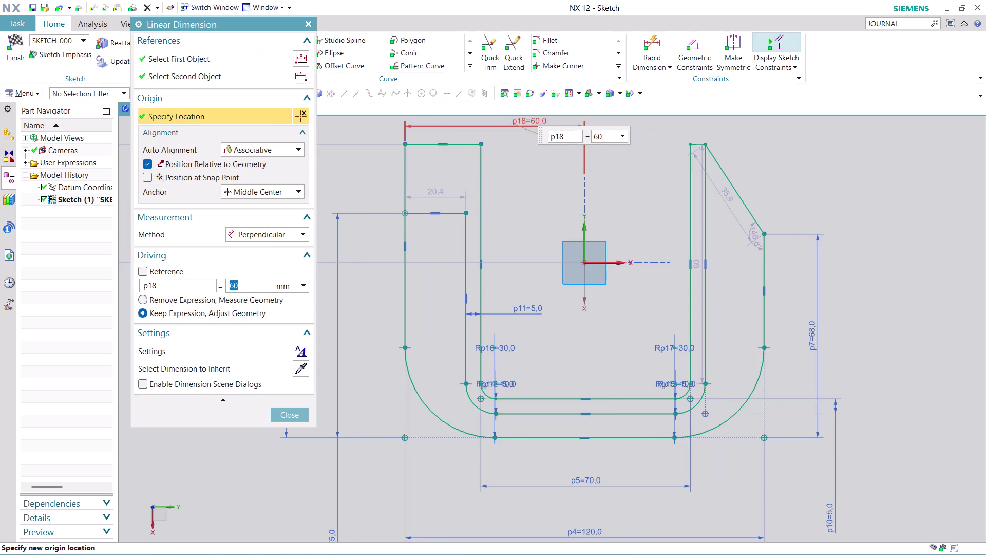
click(288, 415)
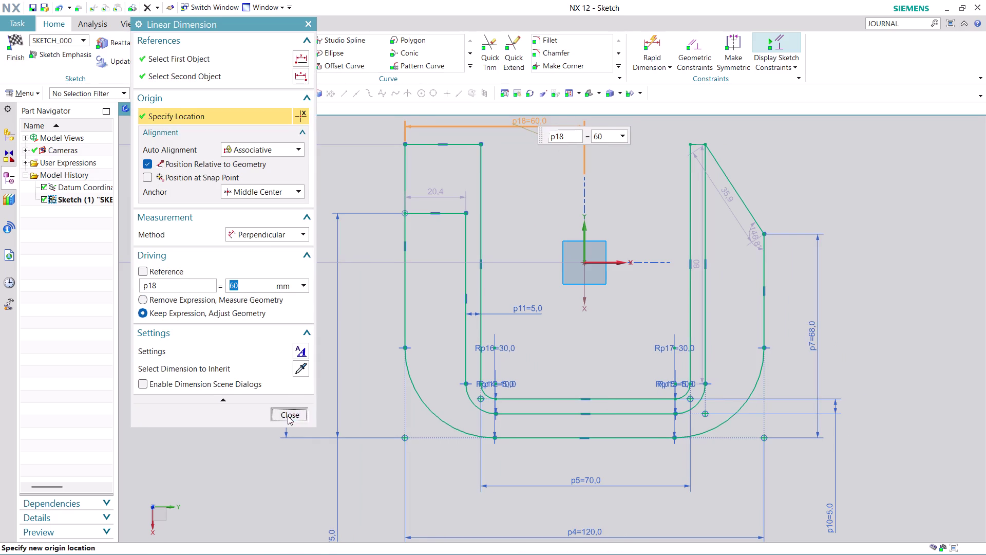
scroll(down, 3)
scroll(up, 3)
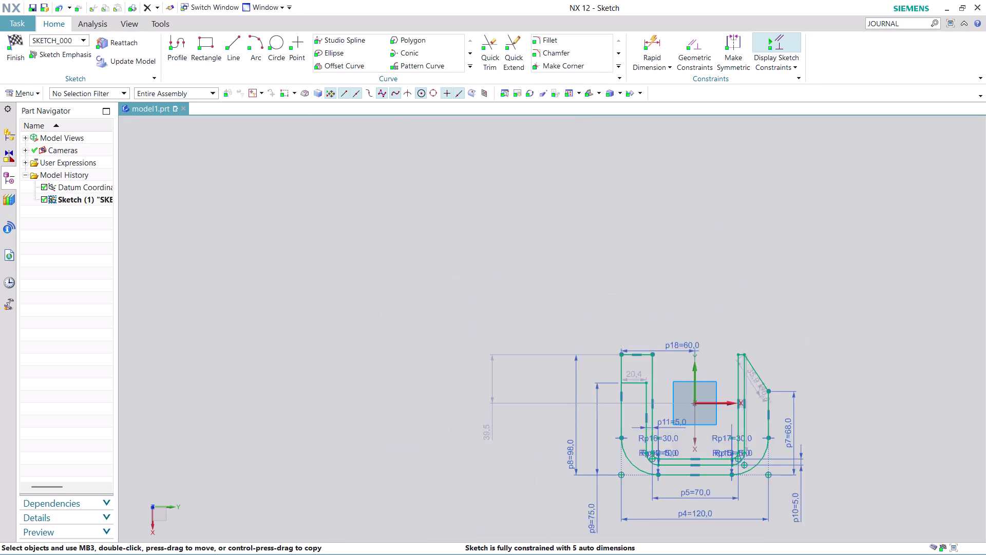
scroll(up, 3)
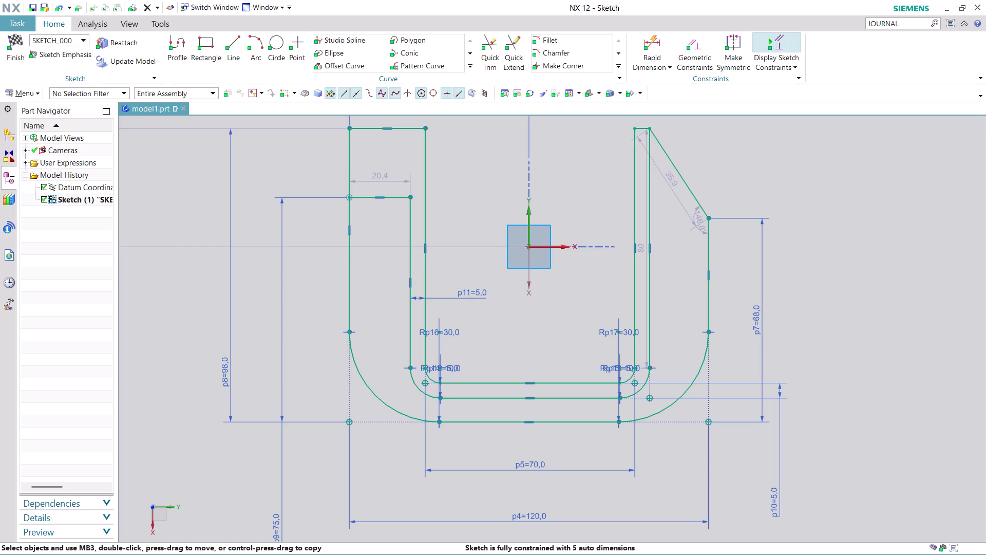
click(564, 34)
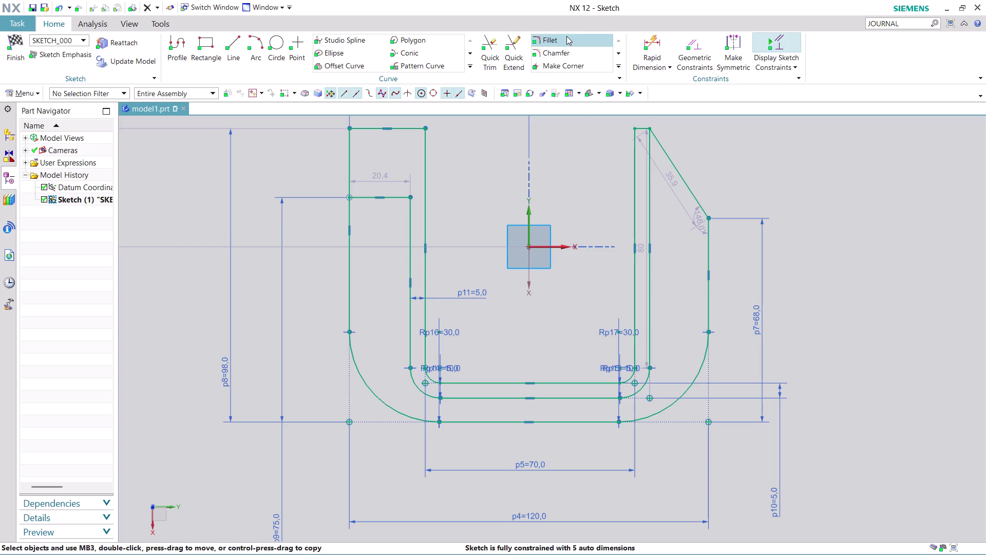
Round the left arm's step corner with a 2 mm fillet, Rp19.
click(567, 35)
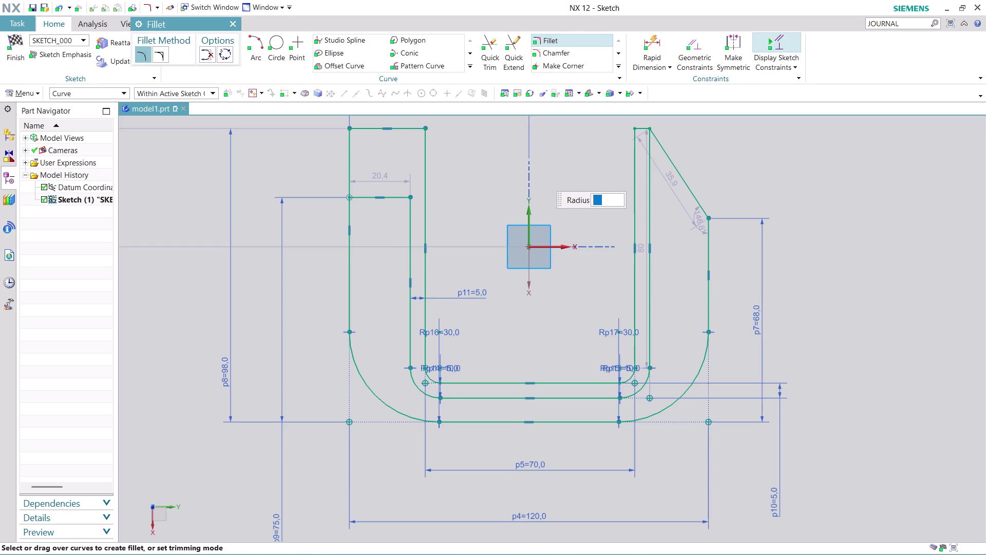
key(2)
key(Return)
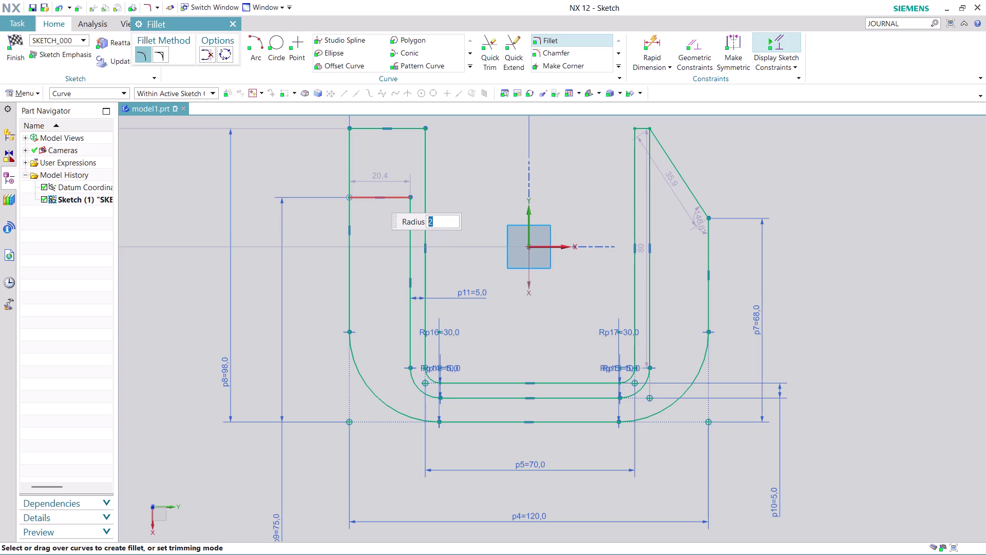
click(397, 198)
click(407, 216)
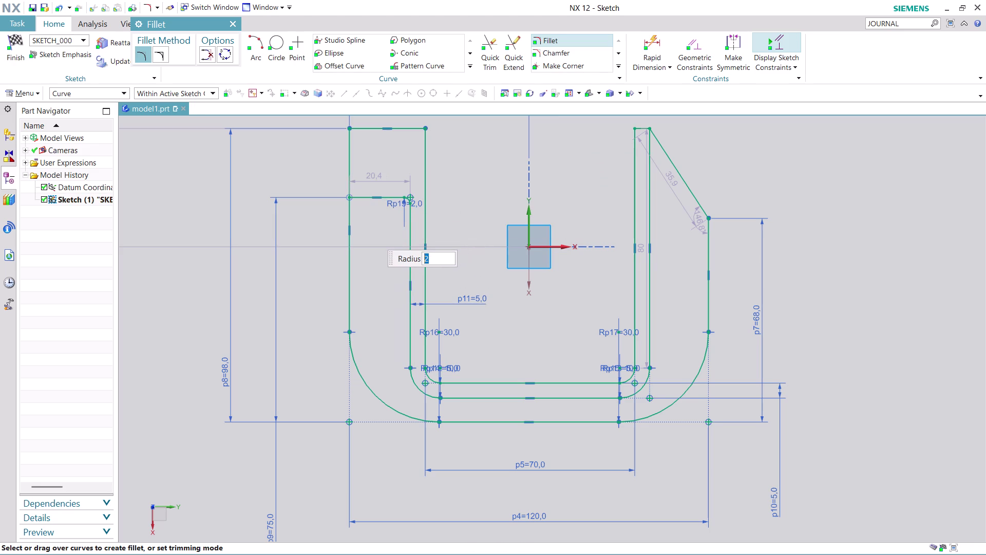
key(Escape)
scroll(down, 3)
scroll(up, 3)
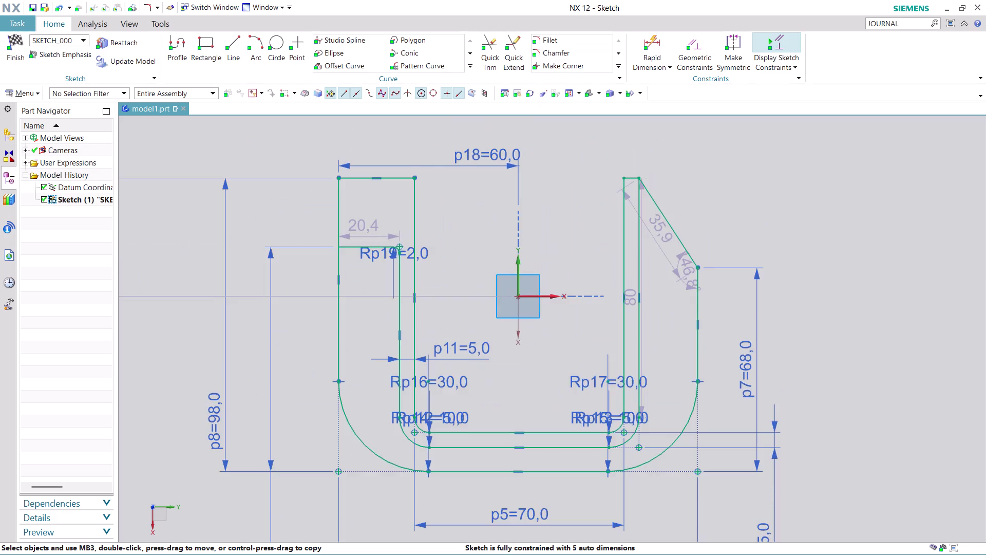
scroll(down, 3)
scroll(up, 3)
scroll(up, 3)
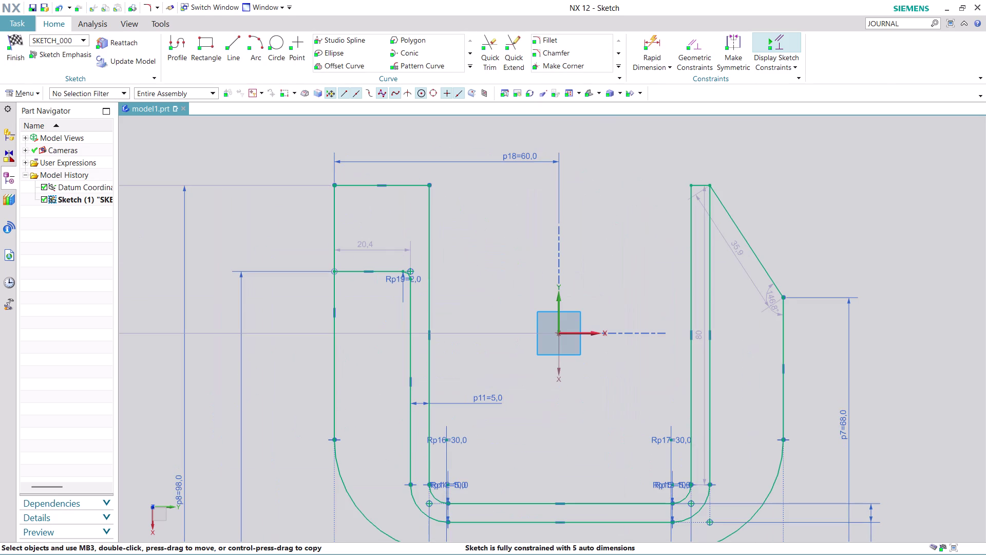
click(664, 38)
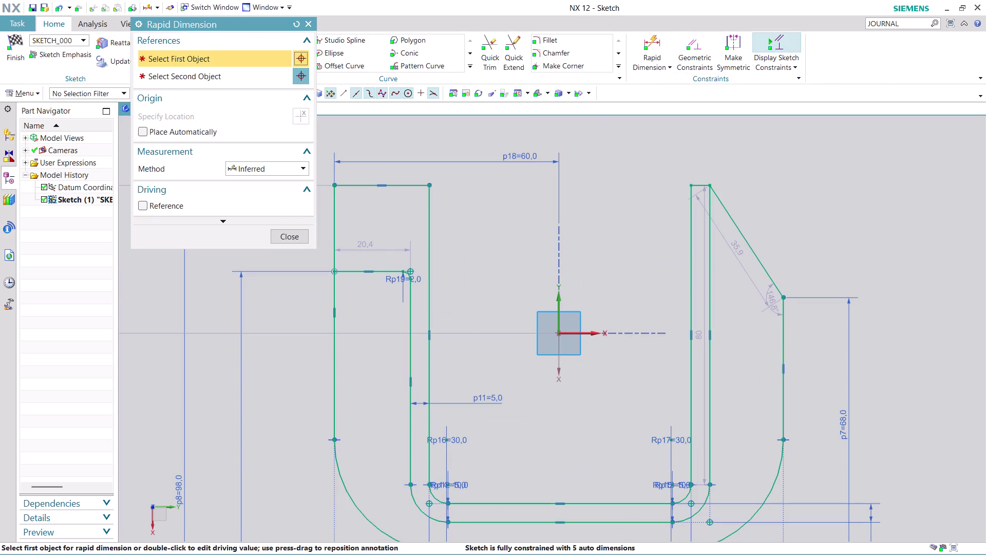
Add a 23 mm dimension p20 between top edge and short line, then delete it.
click(415, 186)
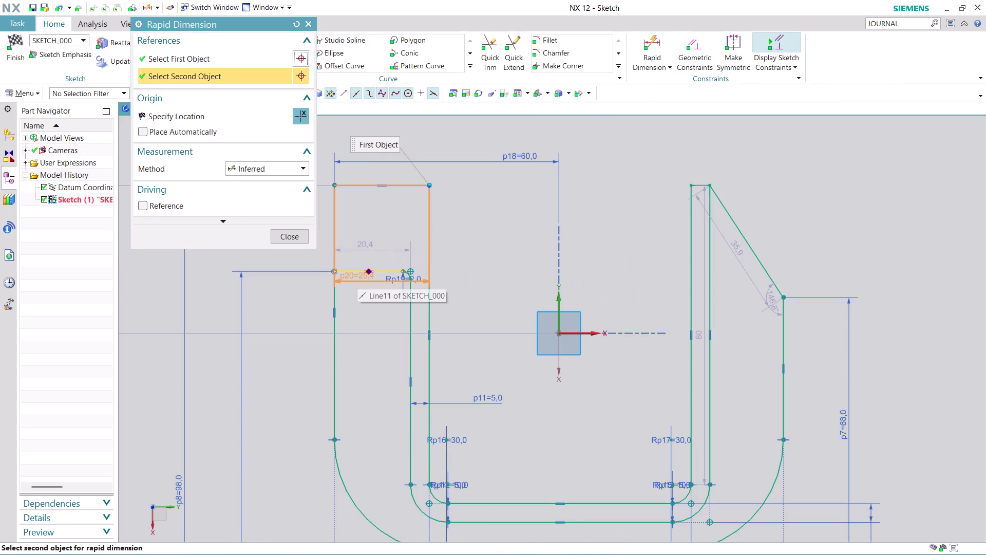
click(354, 272)
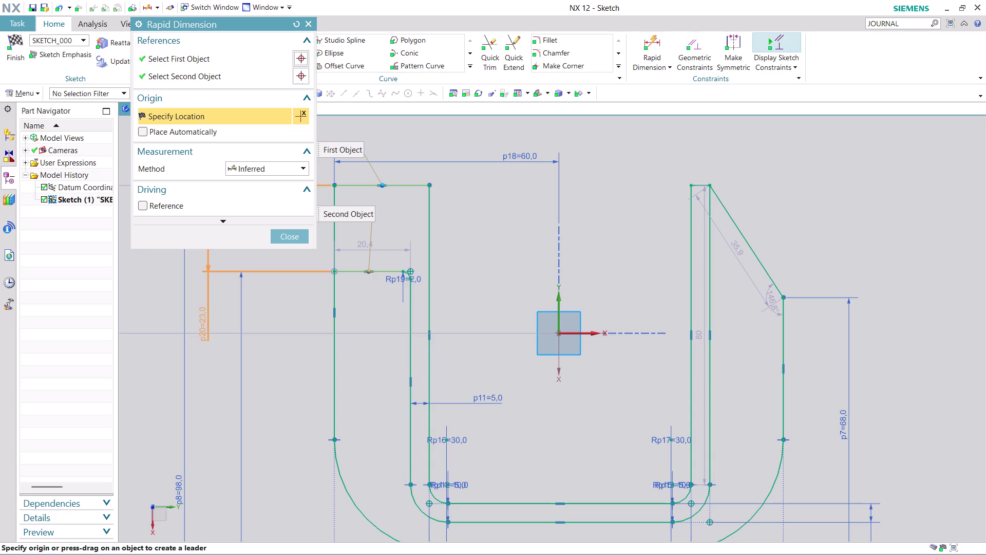
click(202, 324)
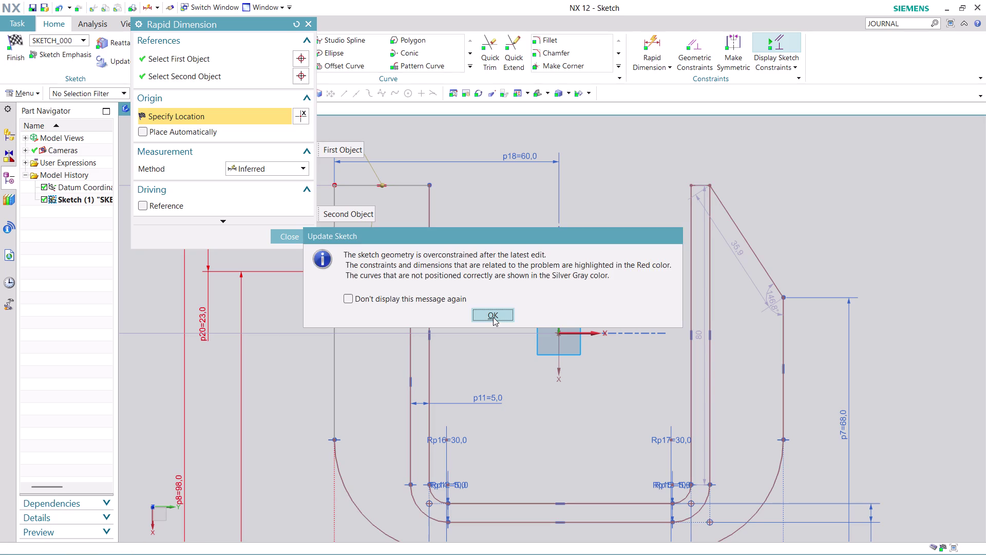
click(494, 317)
click(302, 239)
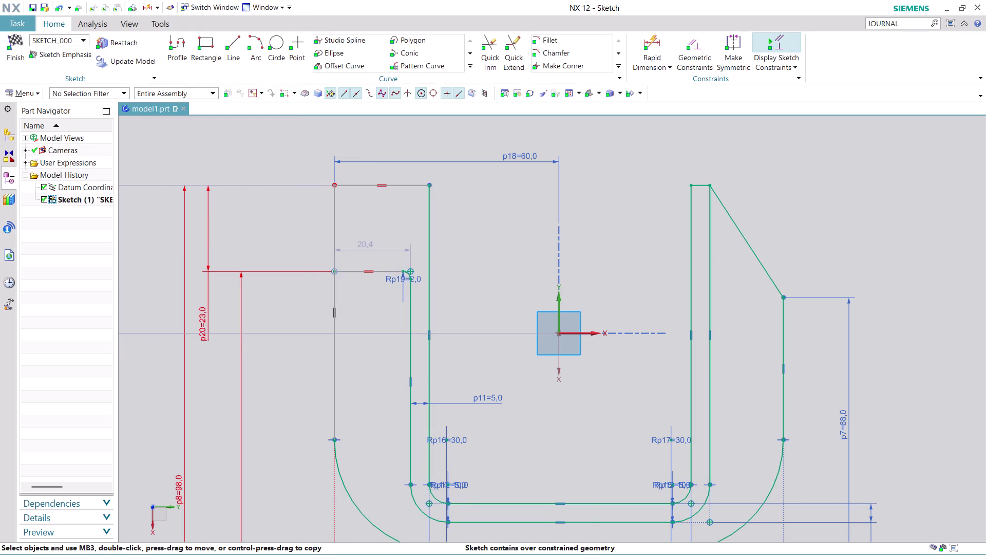
right_click(204, 318)
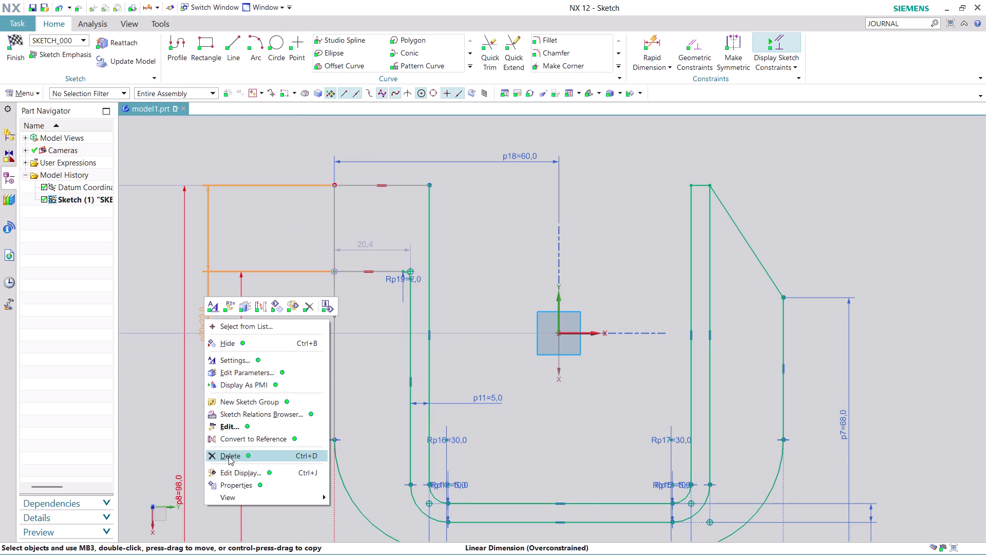
click(229, 456)
click(484, 310)
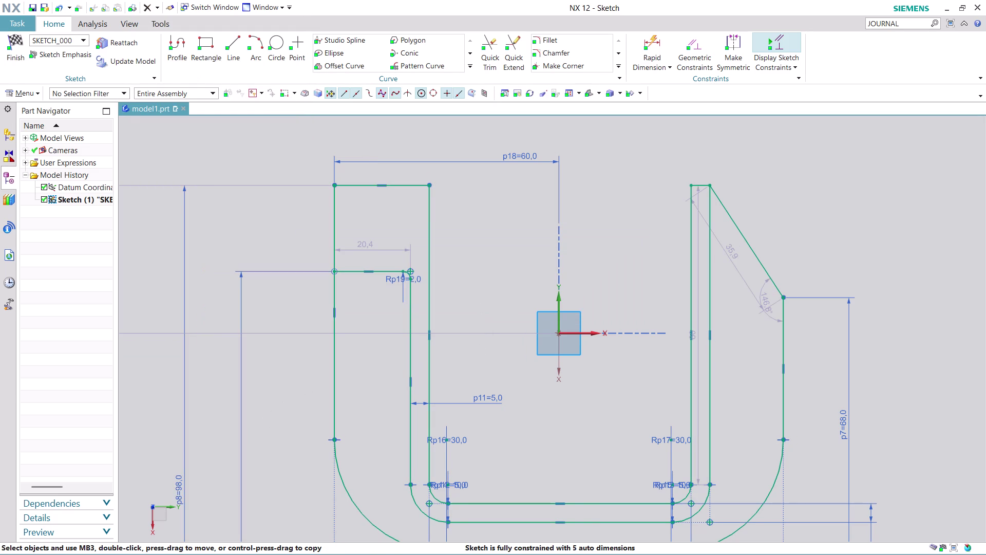
scroll(down, 3)
scroll(up, 3)
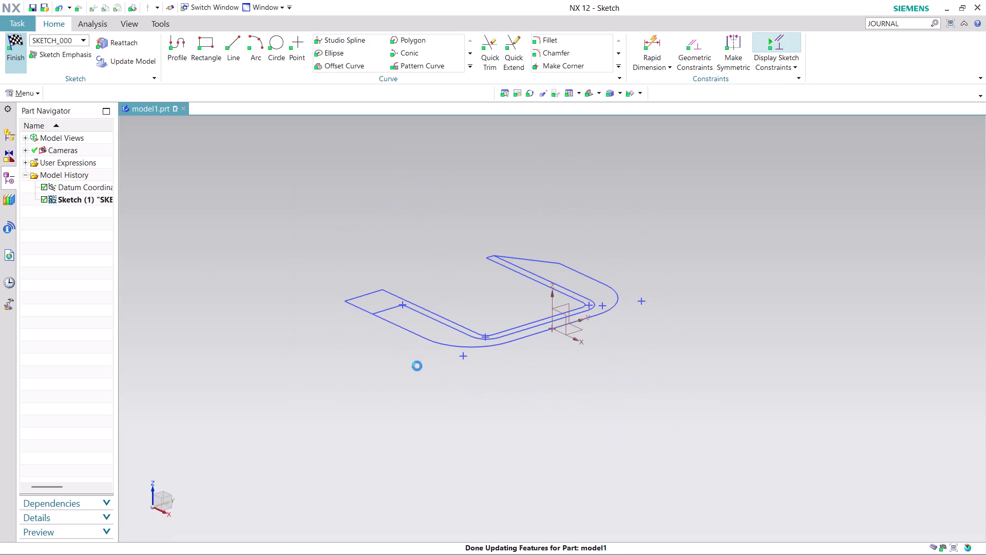
Orbit the view to see the U-shaped outline in perspective and start Extrude.
middle_drag(698, 231, 743, 210)
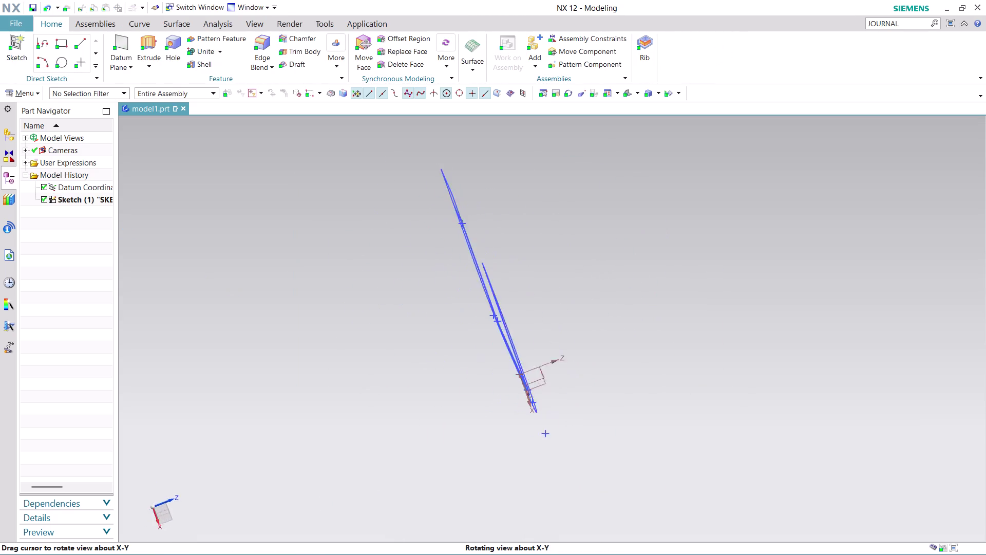
middle_drag(743, 210, 693, 359)
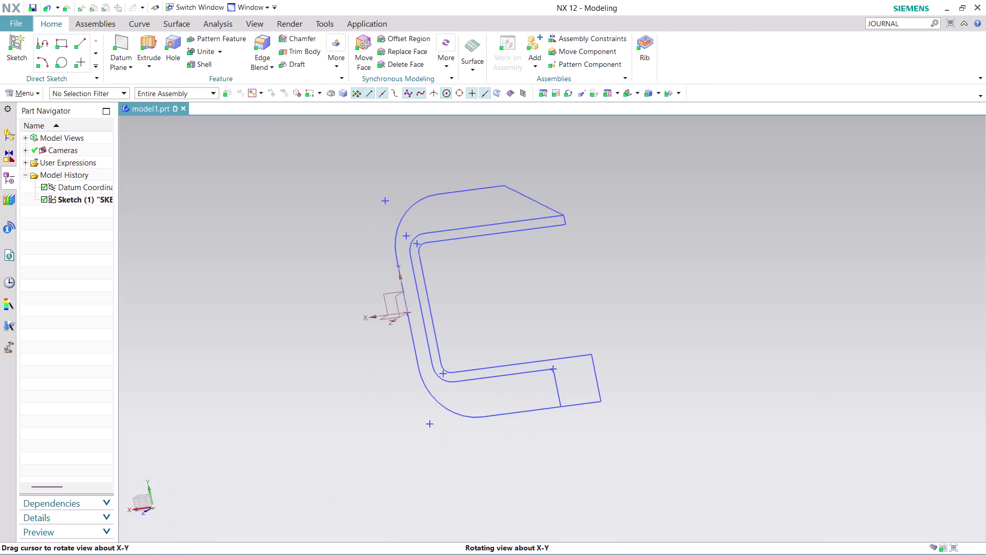
middle_drag(693, 359, 545, 283)
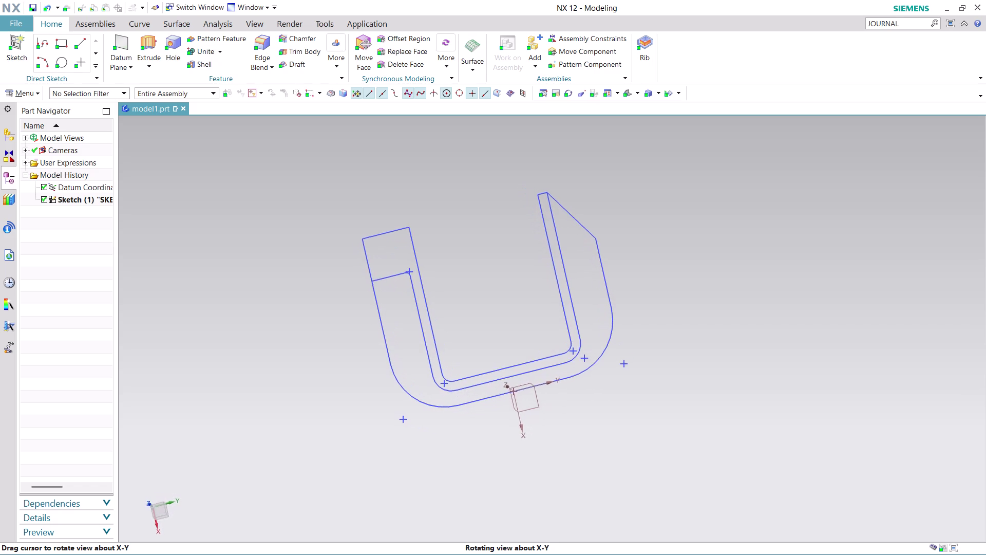
middle_drag(545, 283, 588, 293)
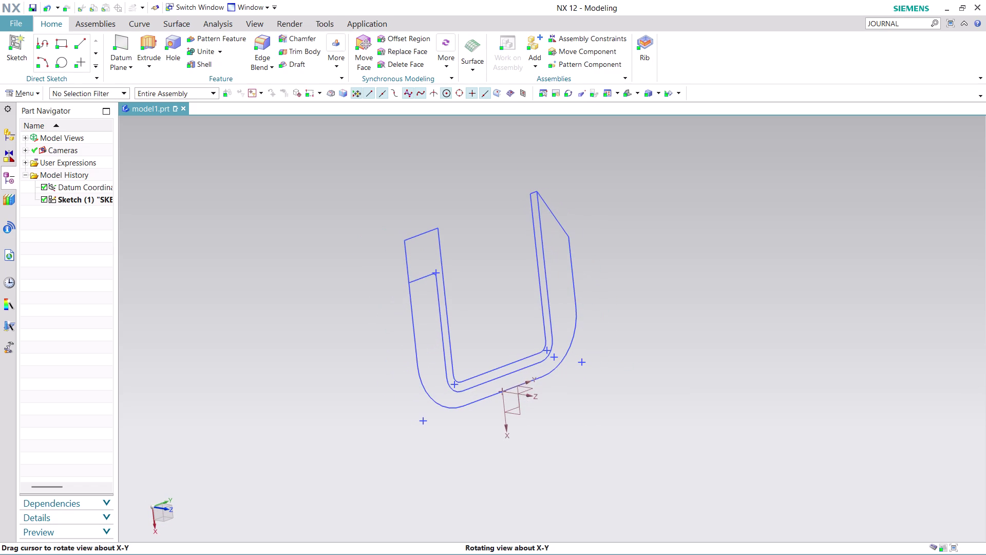
scroll(up, 3)
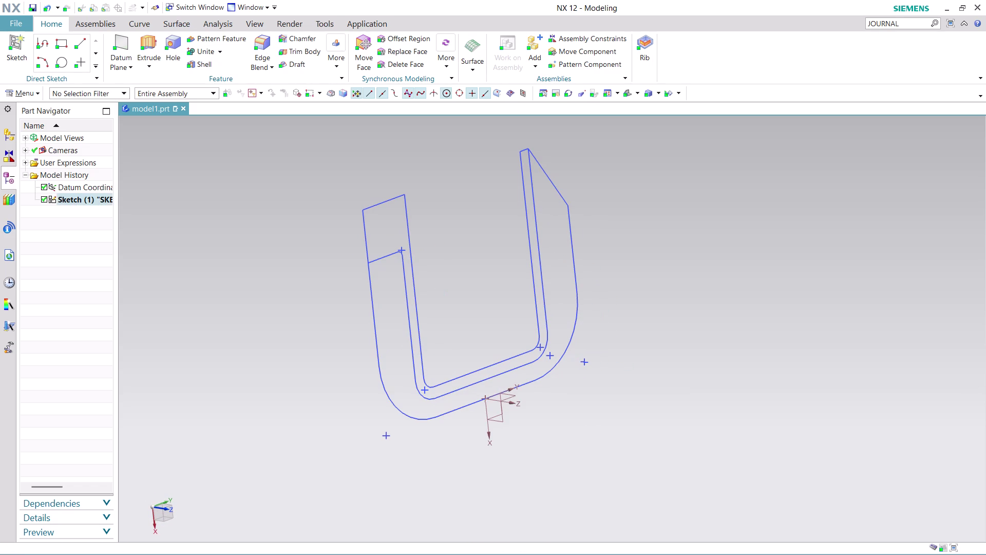
click(152, 34)
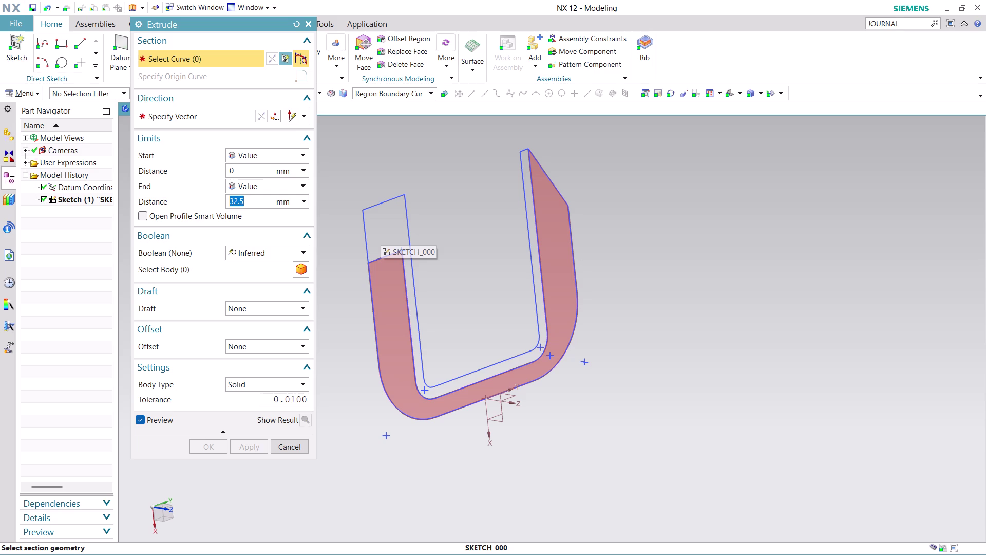
Extrude the bracket sketch symmetrically with distance 10/2 into a solid.
click(298, 184)
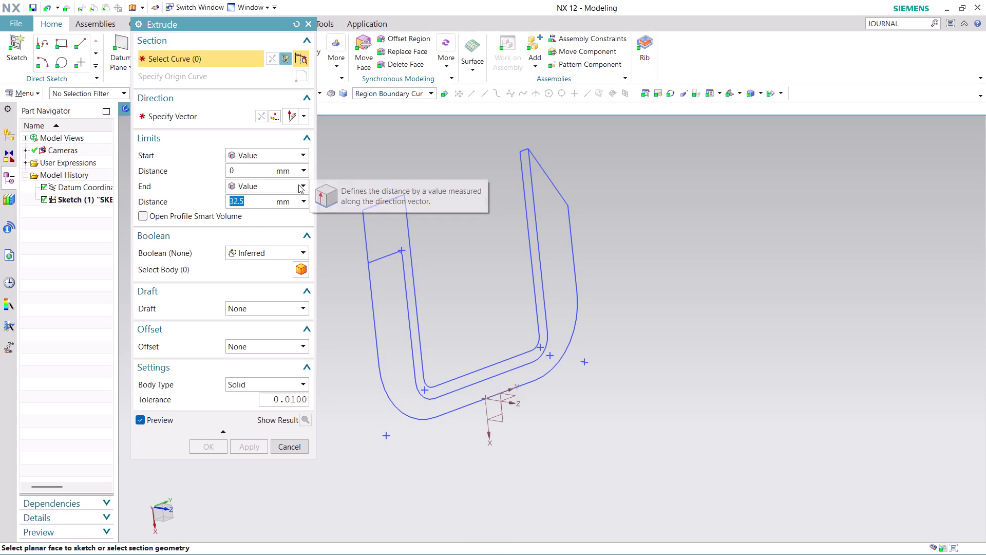
click(284, 210)
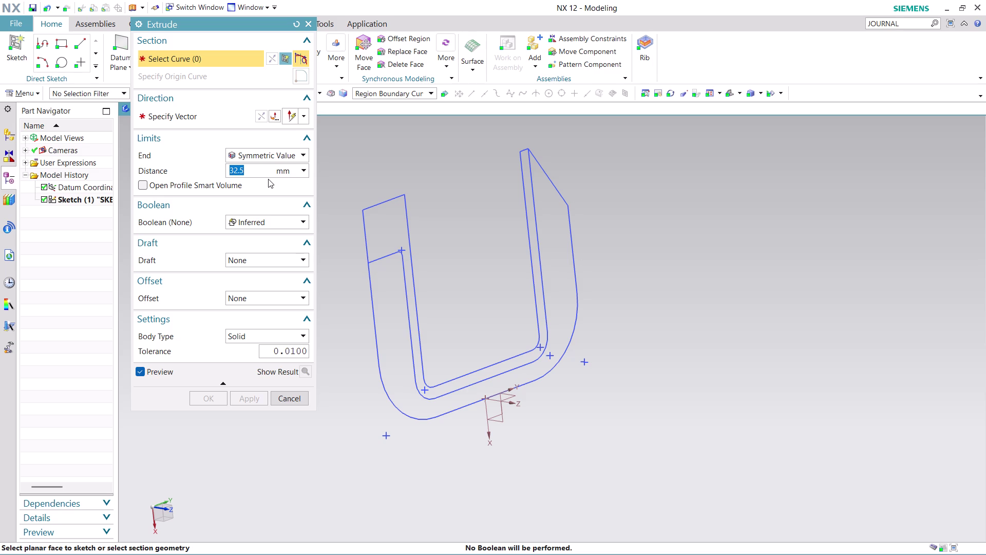
text(10)
key(slash)
key(BackSpace)
key(BackSpace)
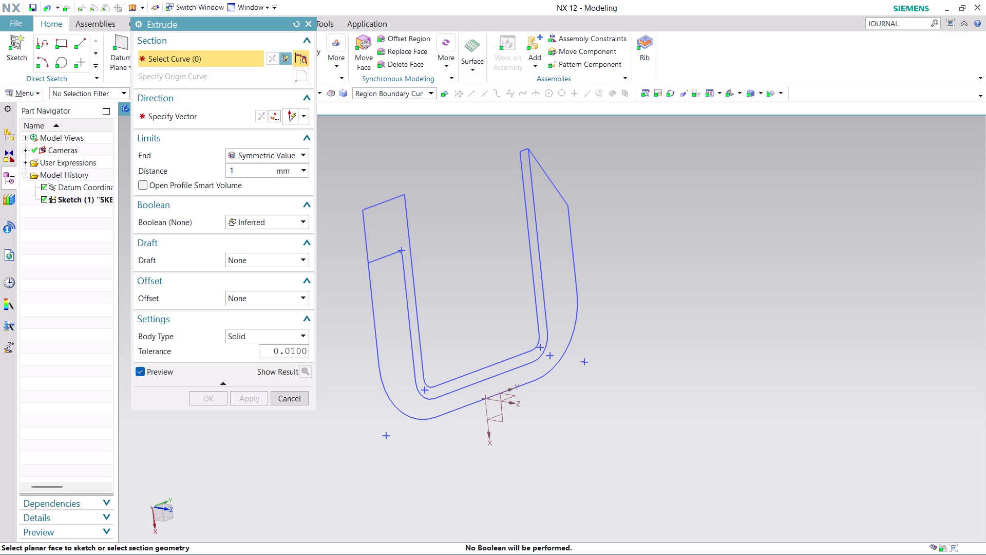
key(BackSpace)
text(2)
text(0)
key(BackSpace)
key(BackSpace)
text(10)
text(/)
key(2)
click(398, 309)
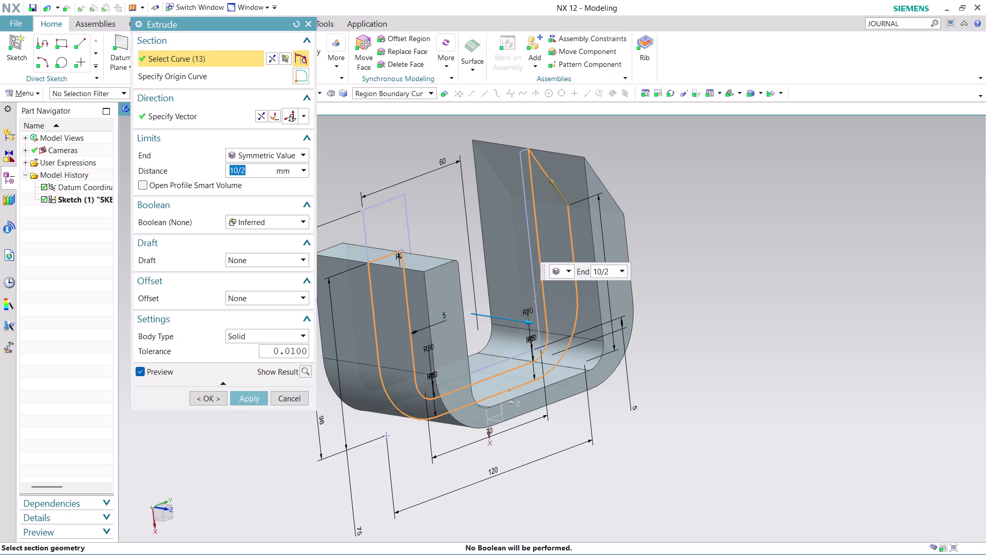
click(251, 397)
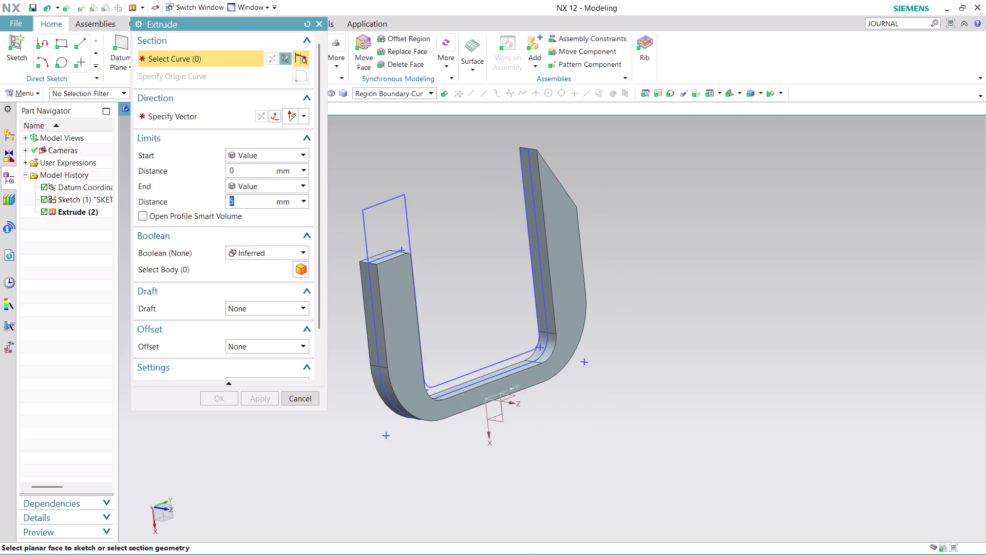
Inspect the new solid, then undo the extrusion with Ctrl+Z.
middle_drag(691, 294, 715, 290)
scroll(up, 3)
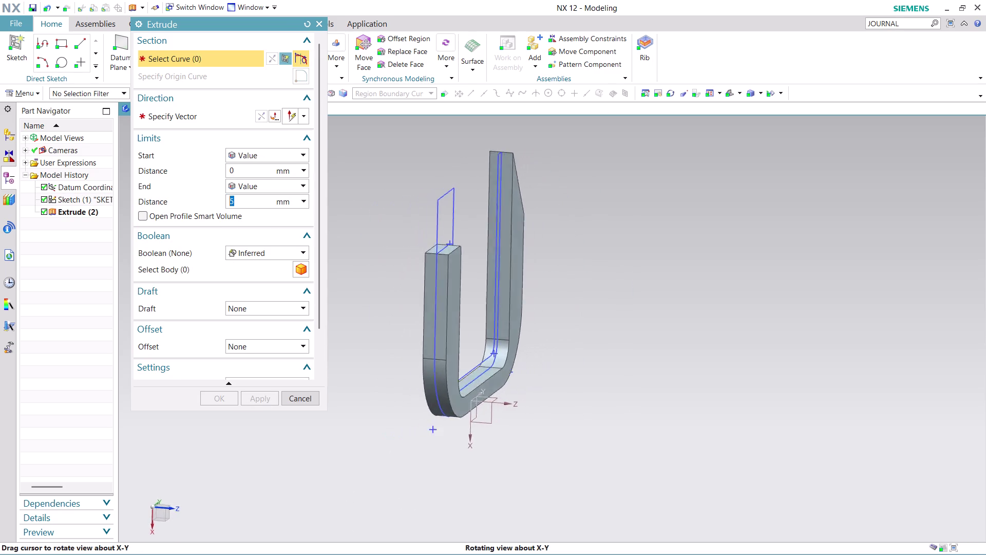
middle_drag(716, 291, 721, 293)
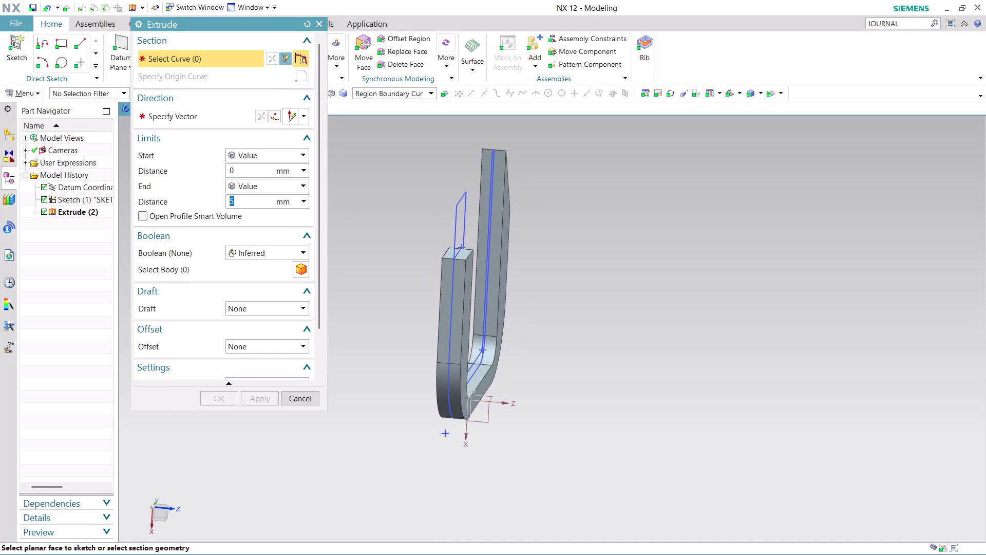
key(ctrl+z)
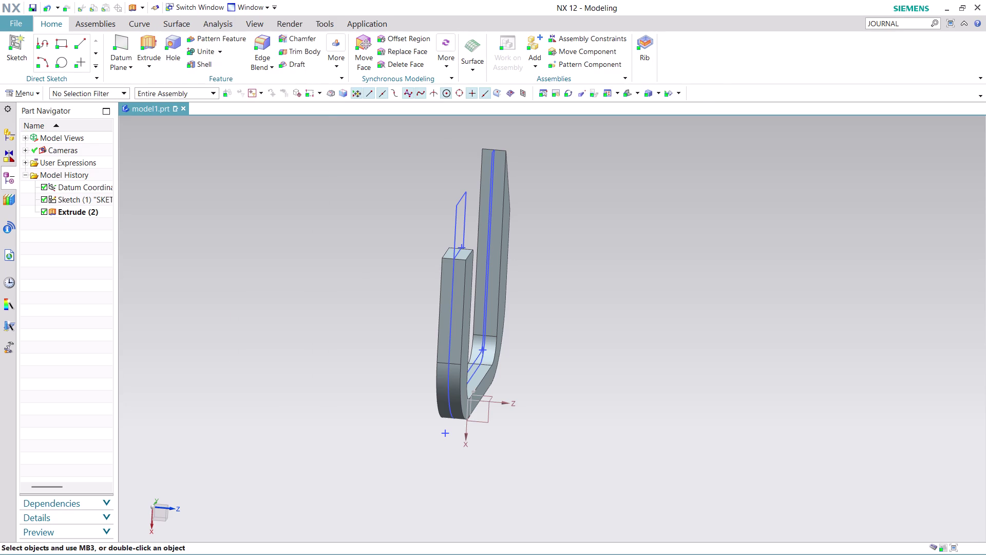
key(ctrl+z)
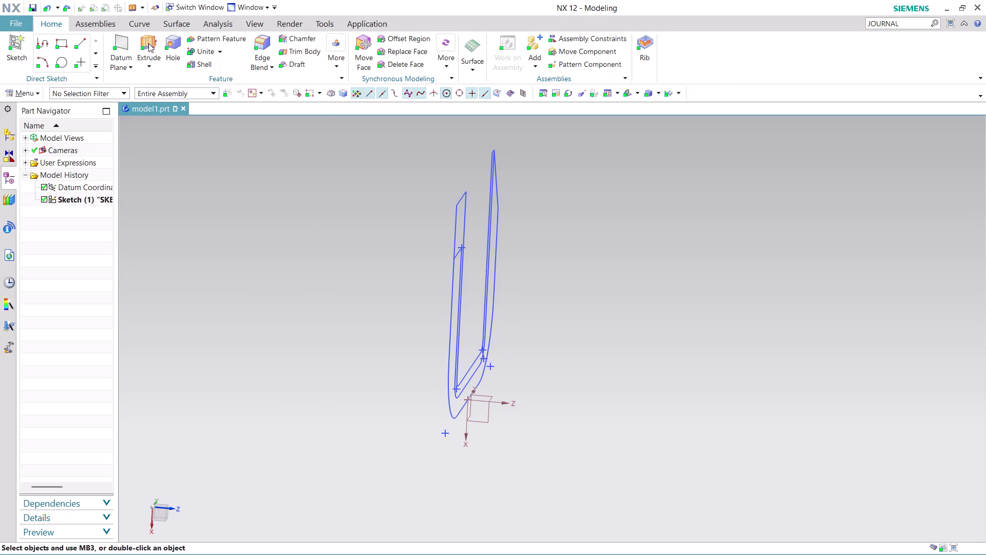
click(149, 44)
middle_drag(660, 299, 641, 295)
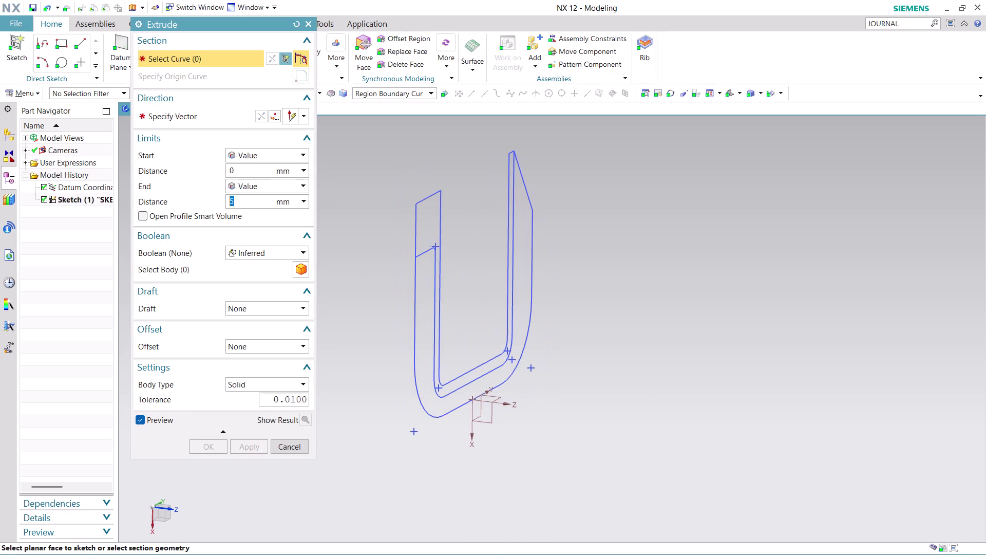
click(292, 184)
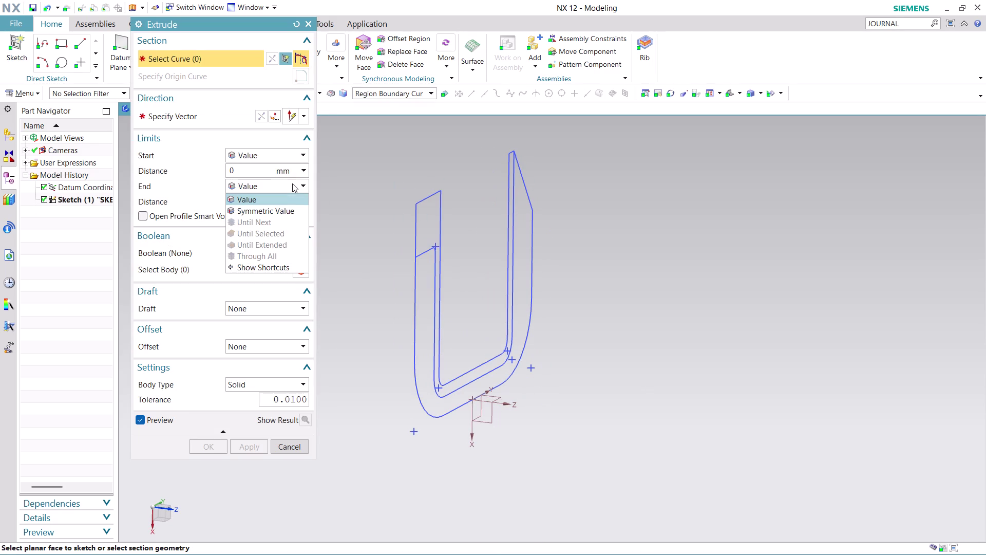
click(292, 210)
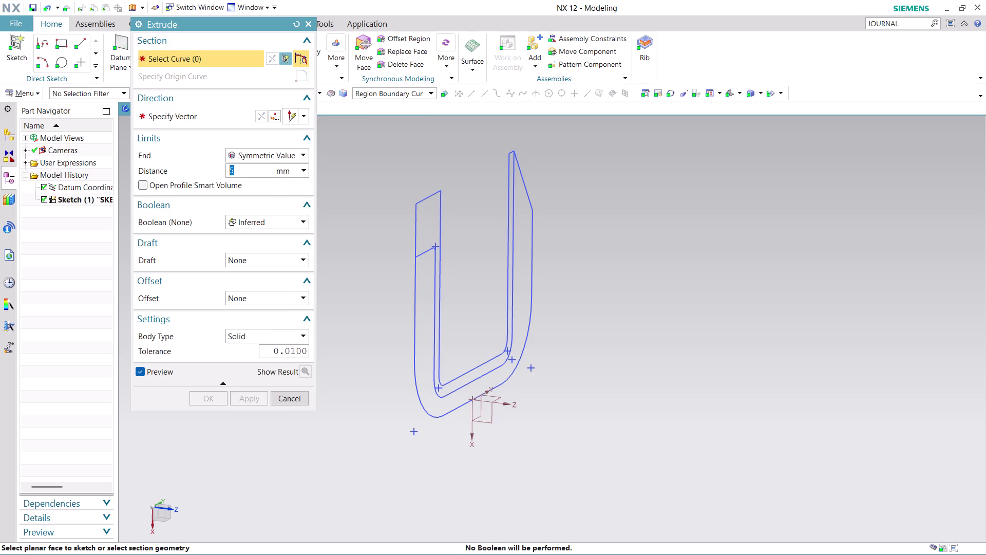
text(20/)
text(2)
click(425, 292)
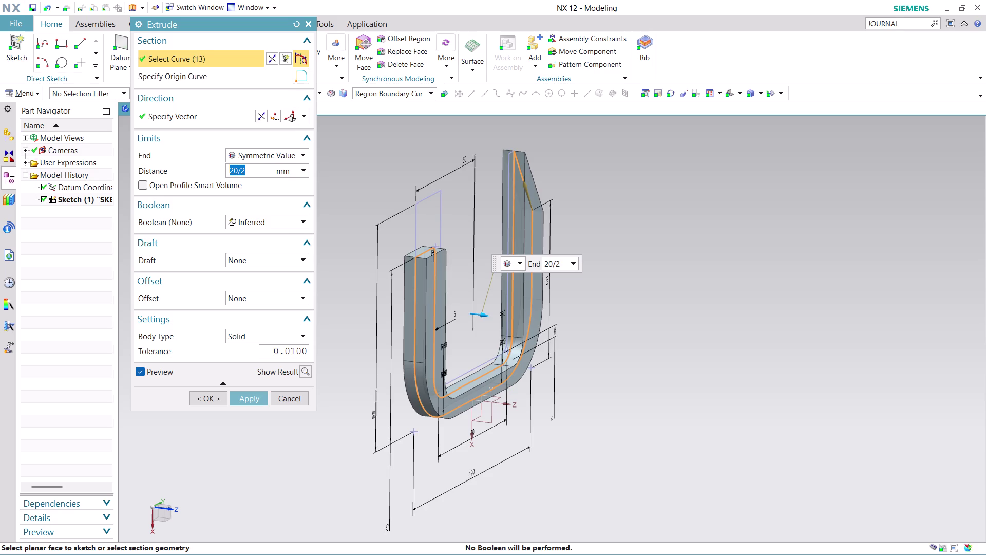
click(251, 396)
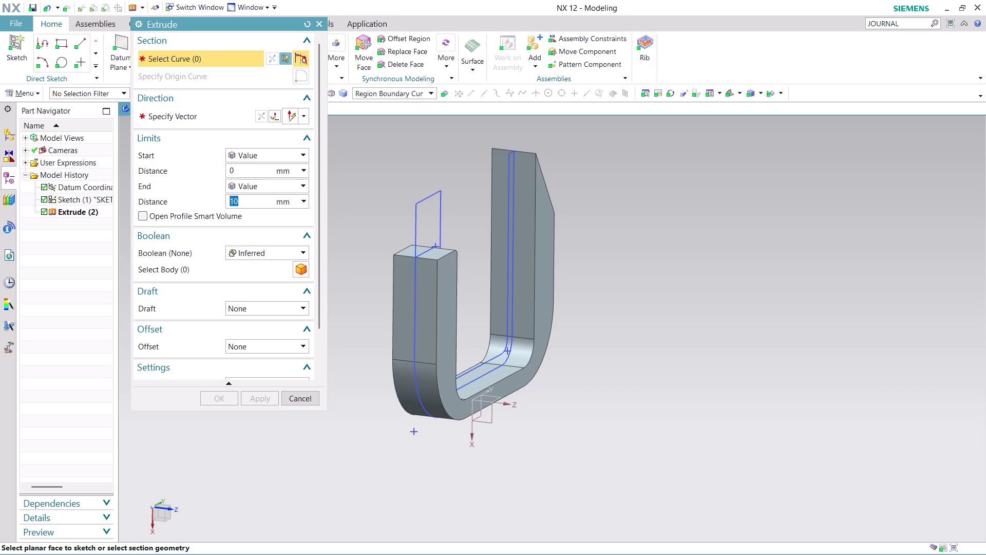
key(ctrl+z)
key(ctrl+z)
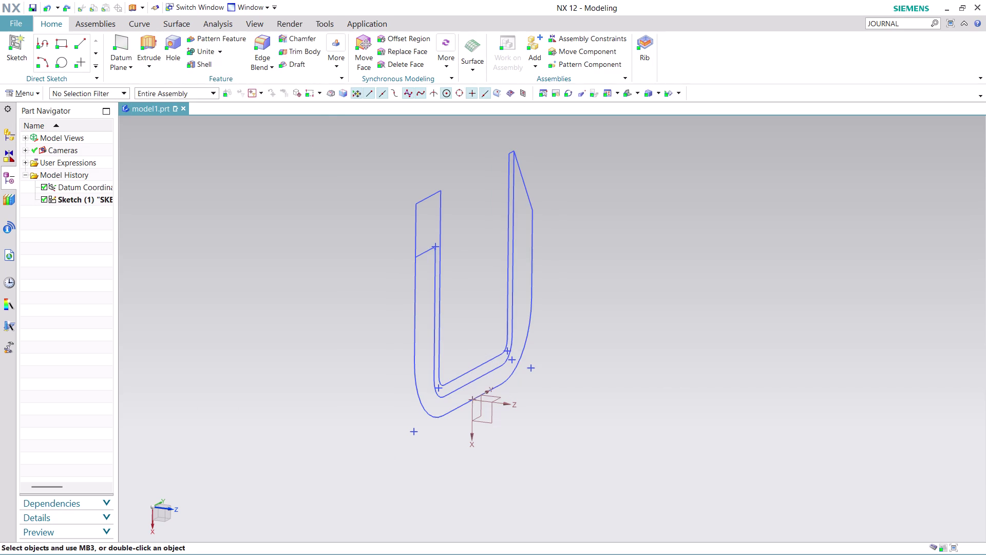
Extrude the bracket outline 10 mm symmetrically, creating Extrude (2).
scroll(up, 3)
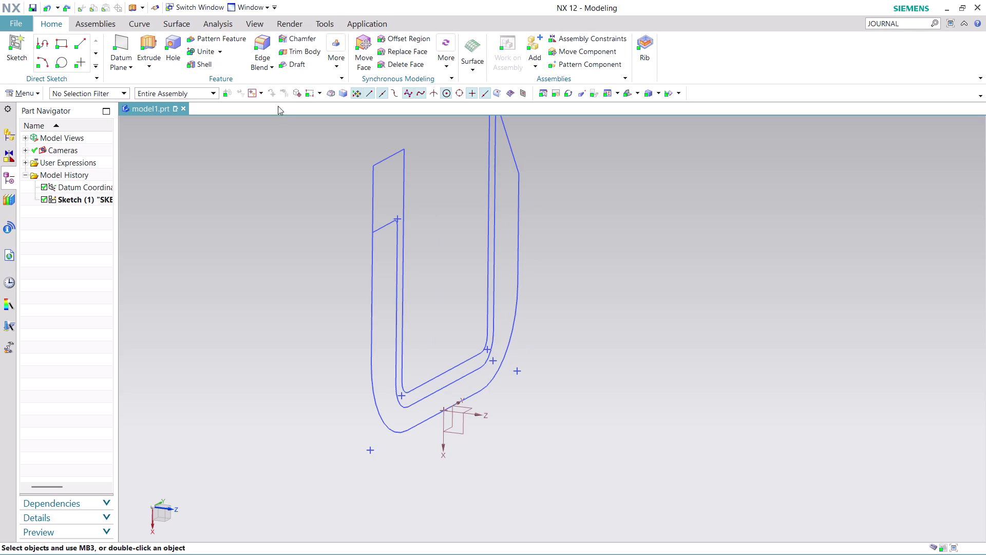
click(144, 43)
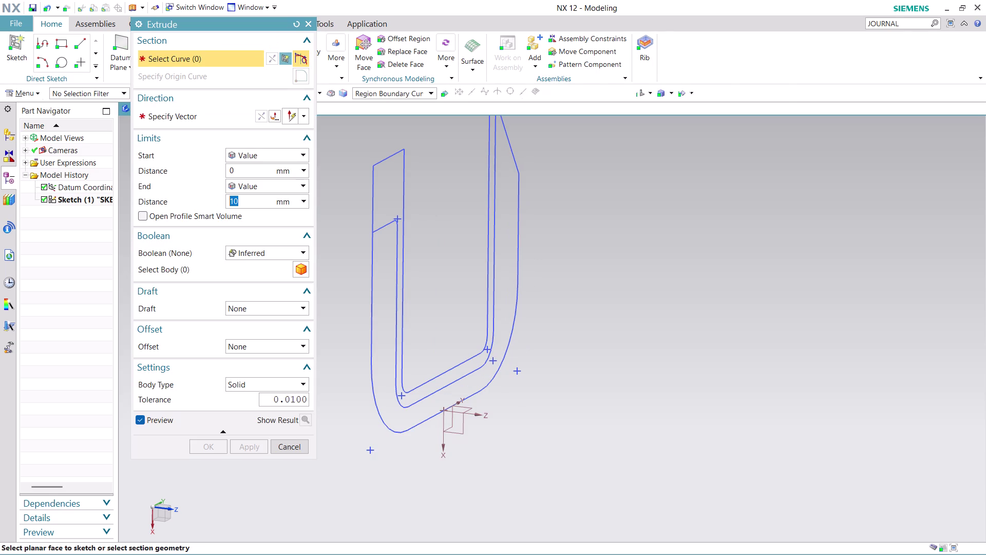
click(425, 395)
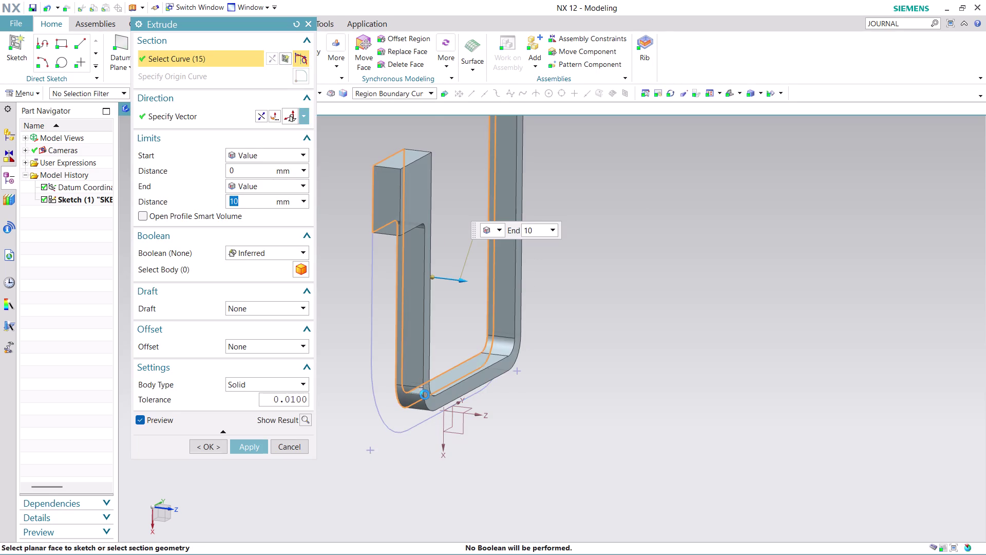
click(285, 186)
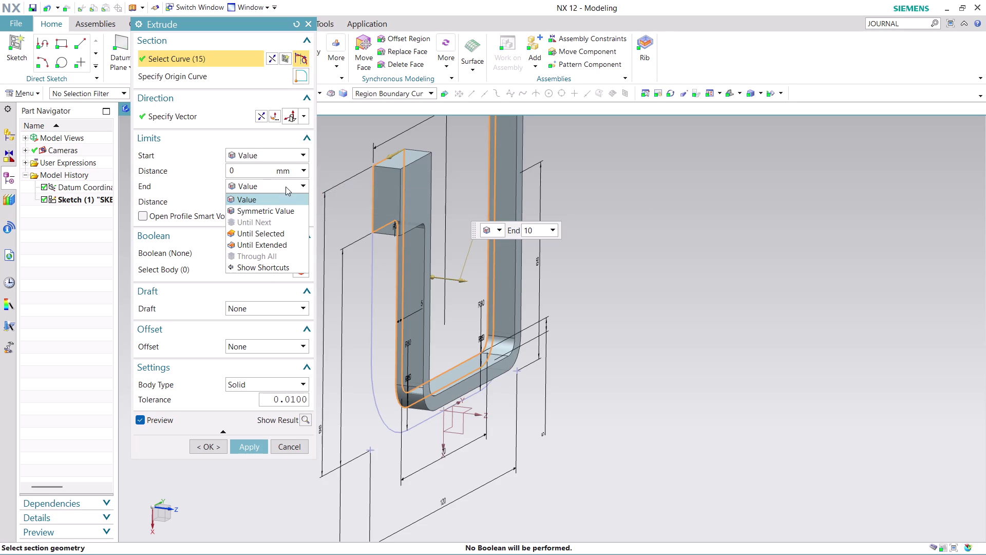
click(289, 207)
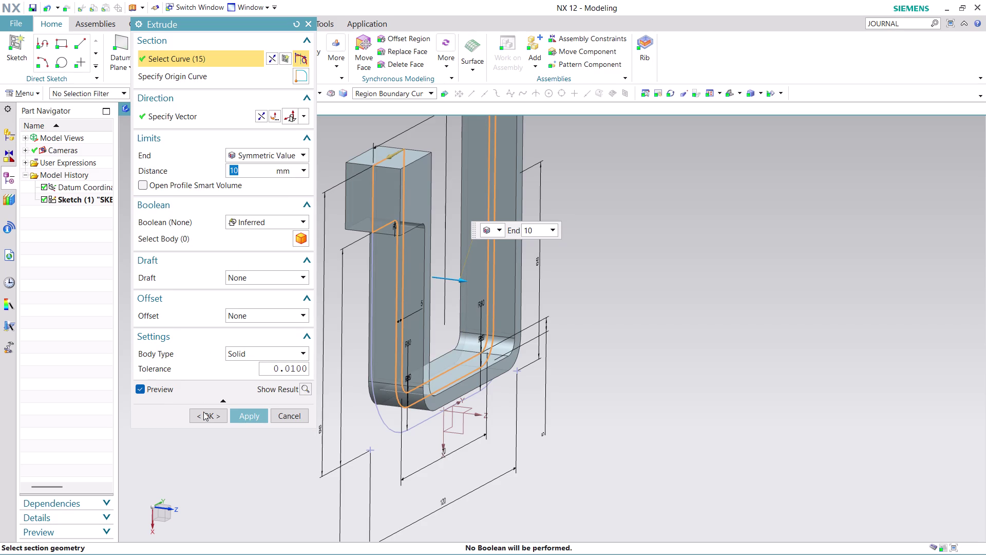
click(252, 411)
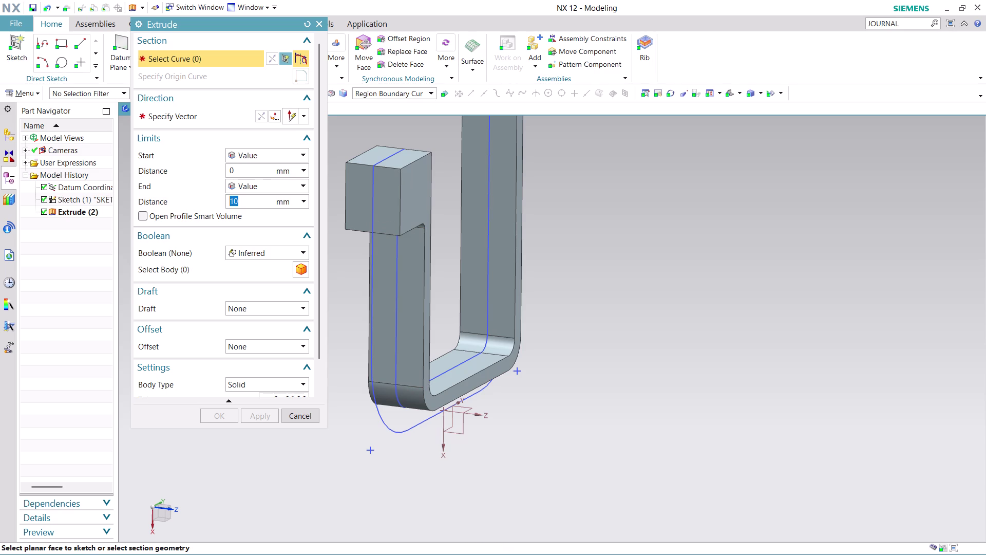
scroll(down, 3)
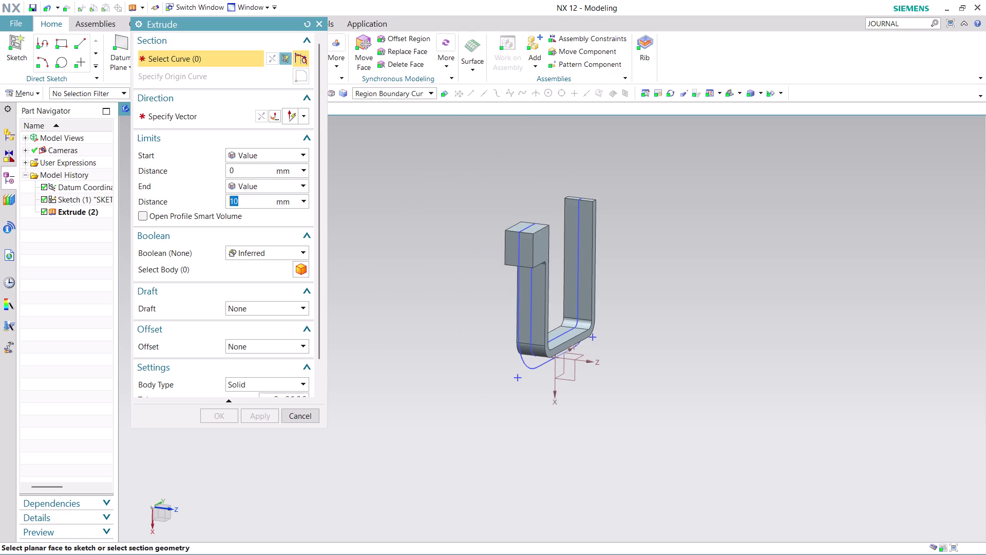
scroll(up, 3)
scroll(up, 3)
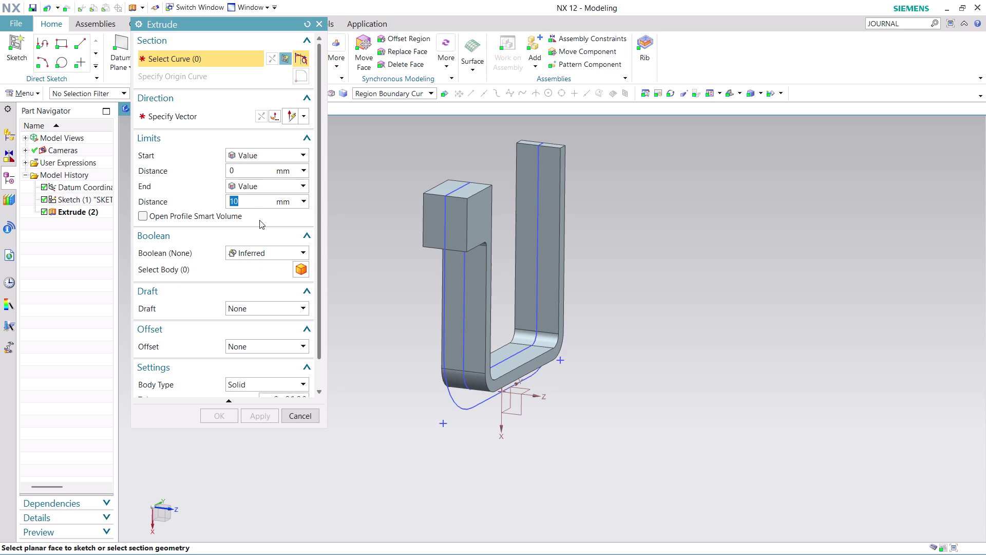
Extrude SKETCH_000 symmetrically by 8/2 and apply, uniting it with the bracket.
click(300, 183)
click(278, 212)
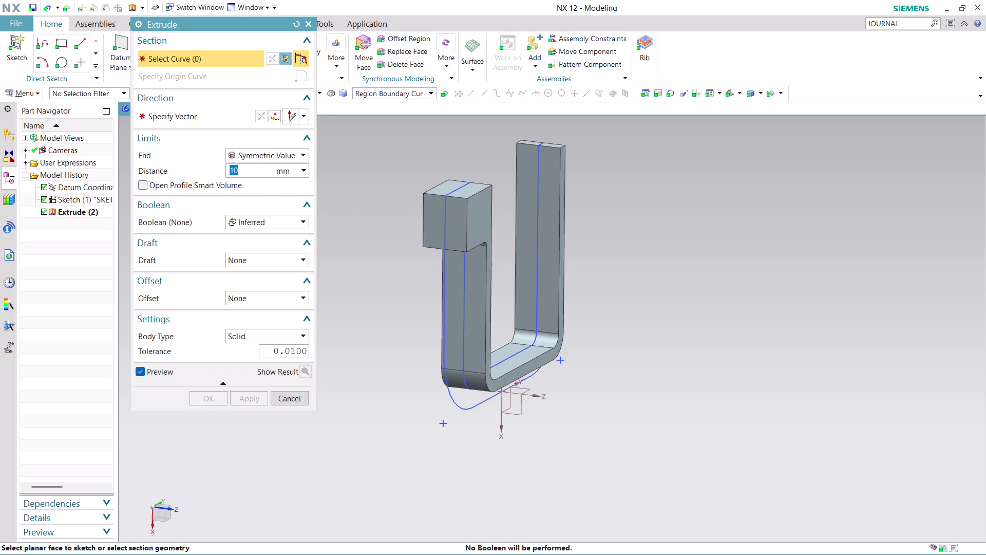
key(8)
key(slash)
key(2)
click(453, 313)
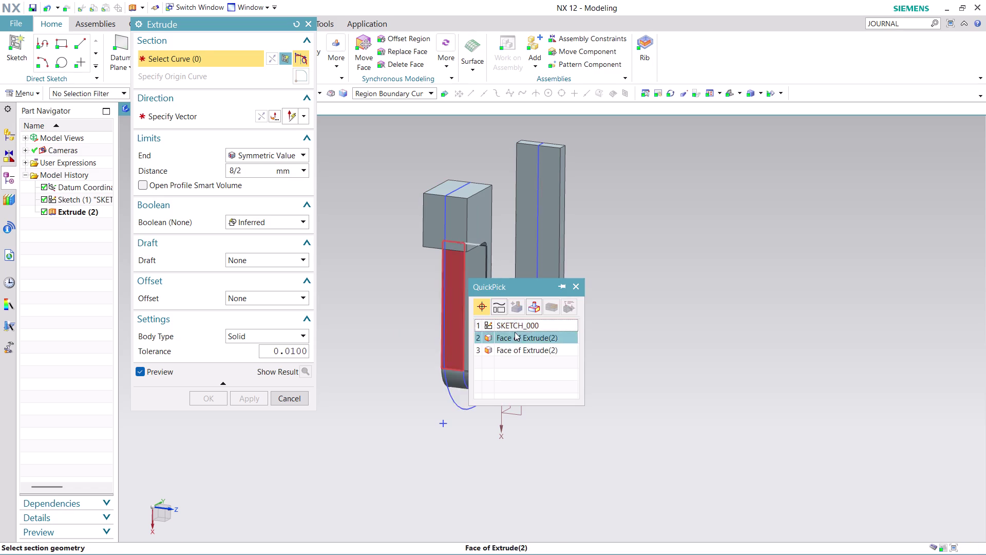
click(526, 326)
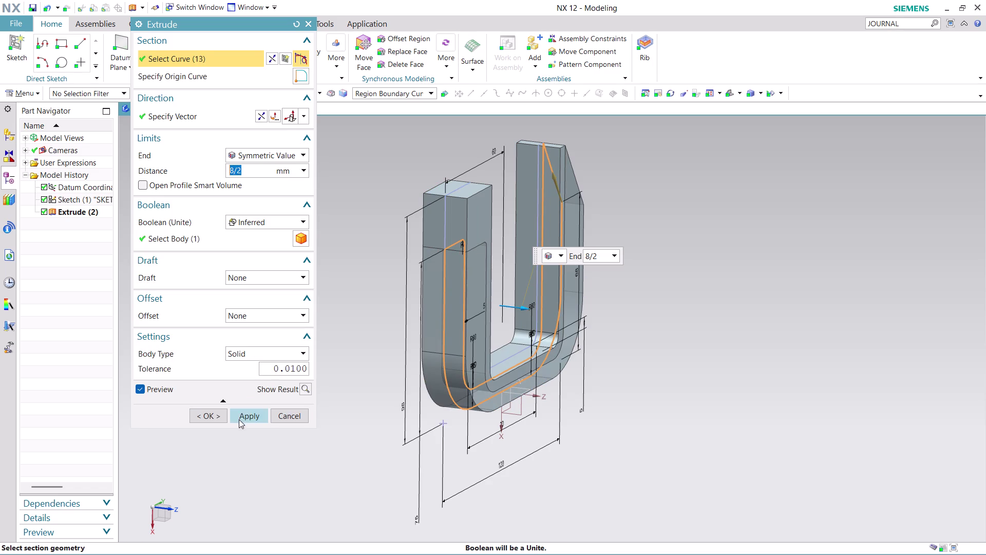
click(248, 411)
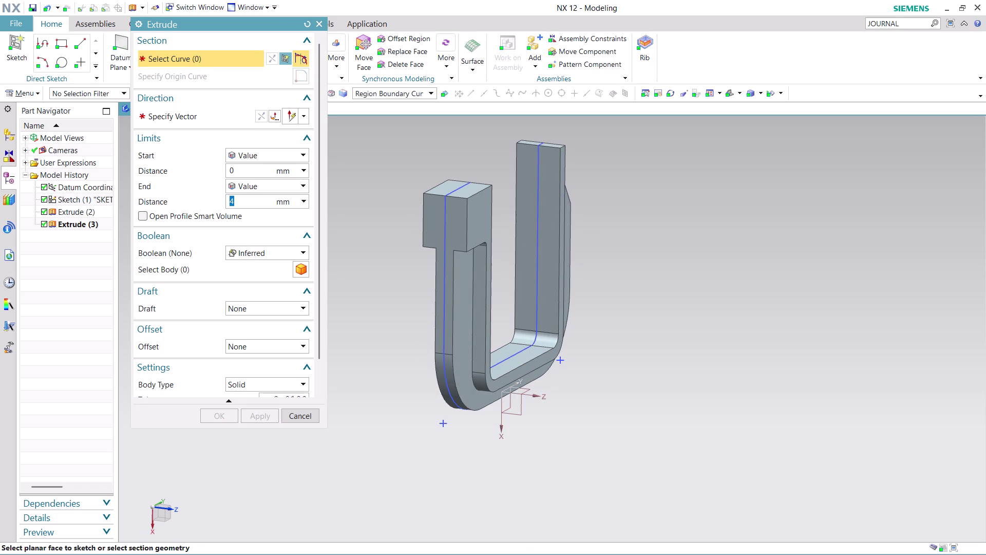
Orbit the bracket to inspect Extrude (3), then close the Extrude dialog.
middle_drag(644, 293, 677, 286)
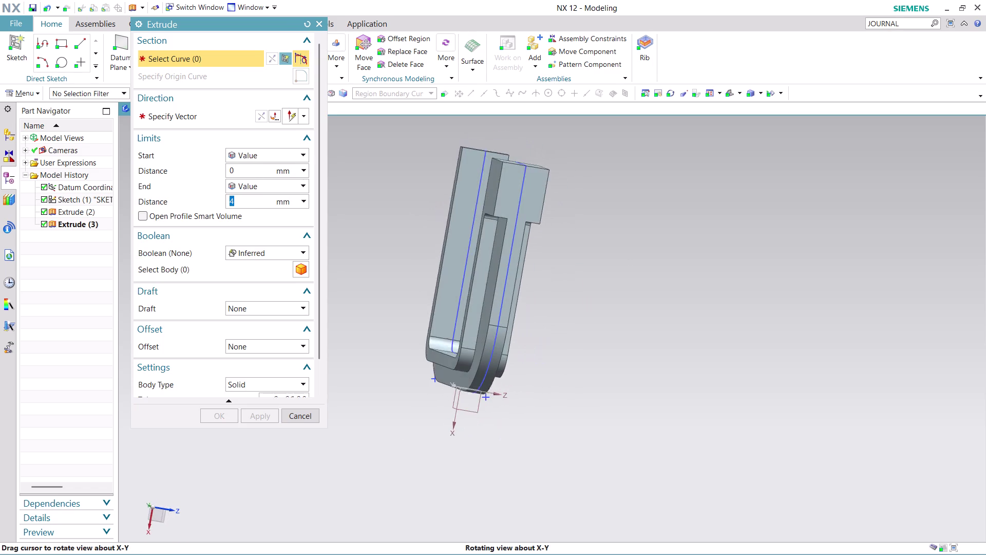
middle_drag(676, 286, 590, 263)
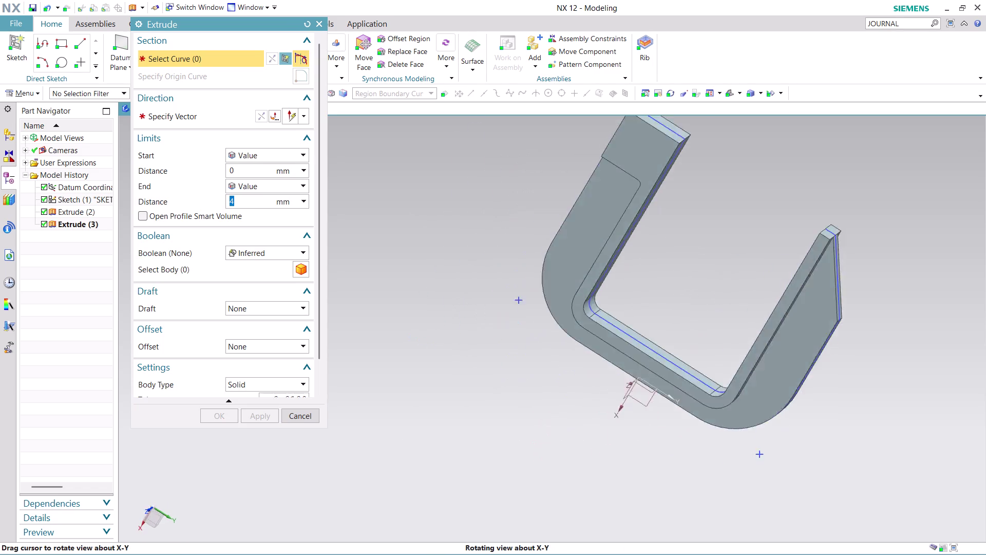
middle_drag(590, 263, 576, 305)
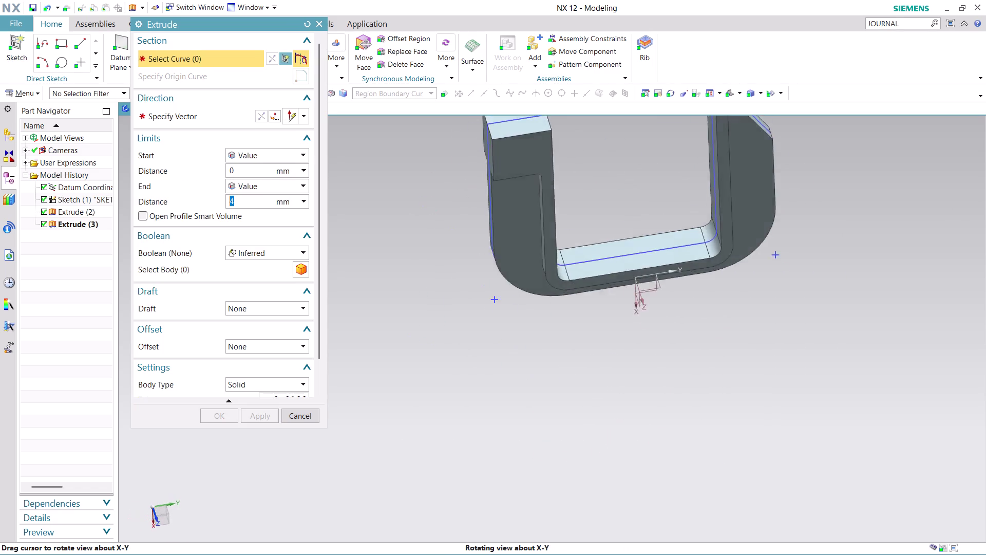
middle_drag(575, 306, 566, 285)
scroll(up, 3)
scroll(down, 3)
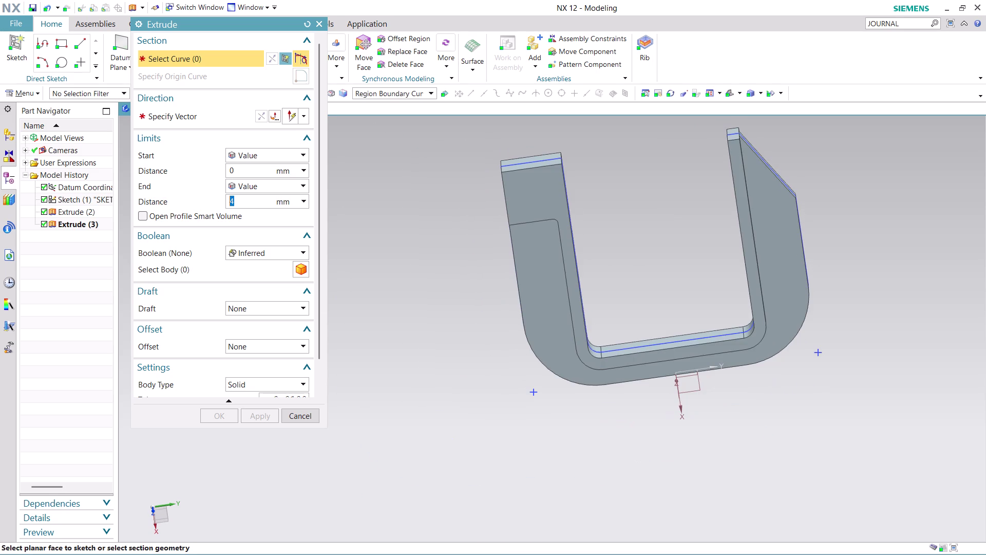
middle_drag(850, 207, 723, 240)
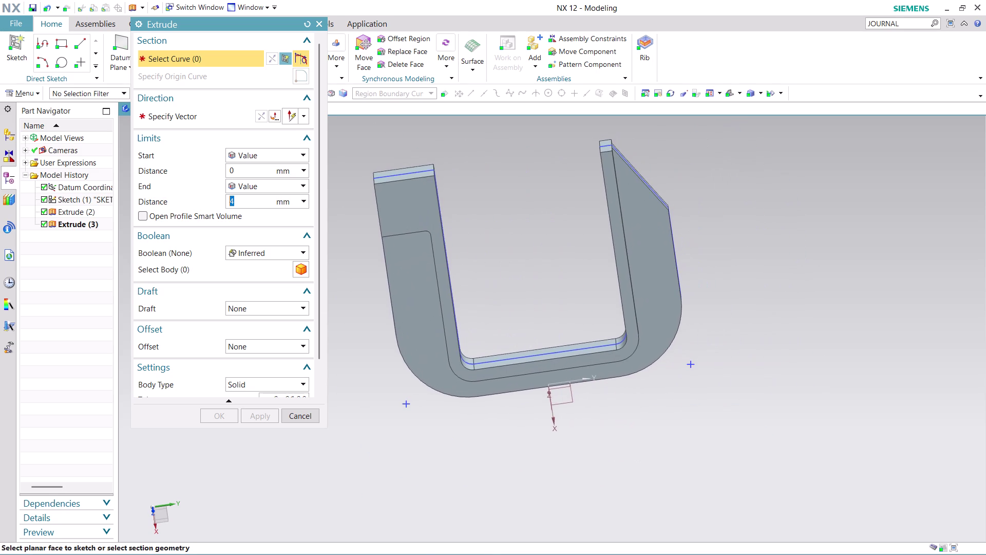
middle_drag(723, 240, 725, 243)
middle_drag(713, 268, 721, 246)
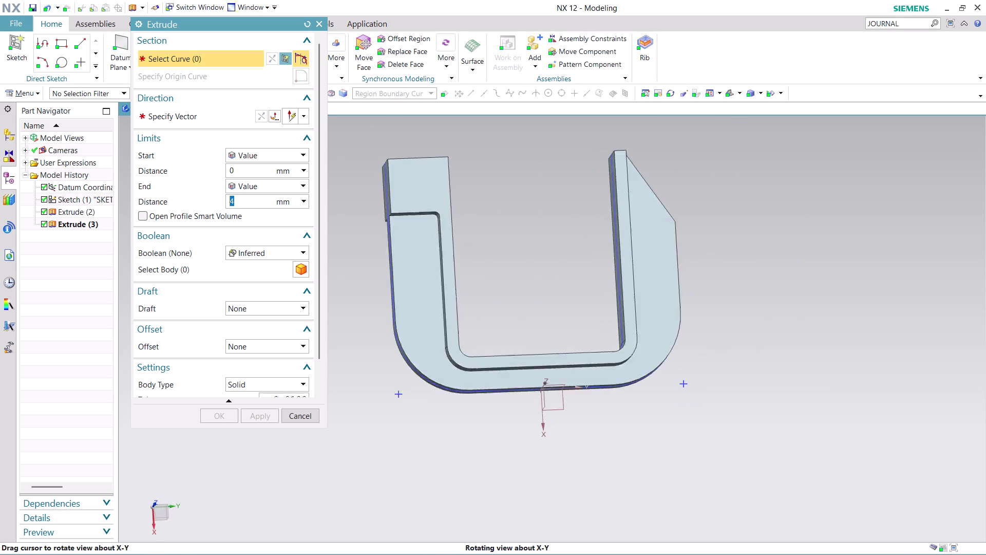
middle_drag(722, 246, 719, 263)
click(305, 416)
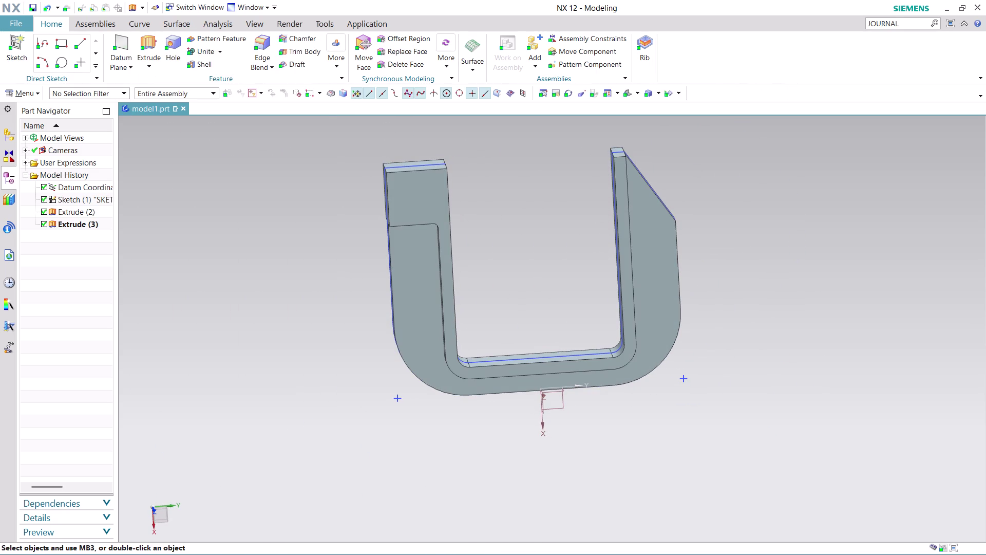
scroll(up, 3)
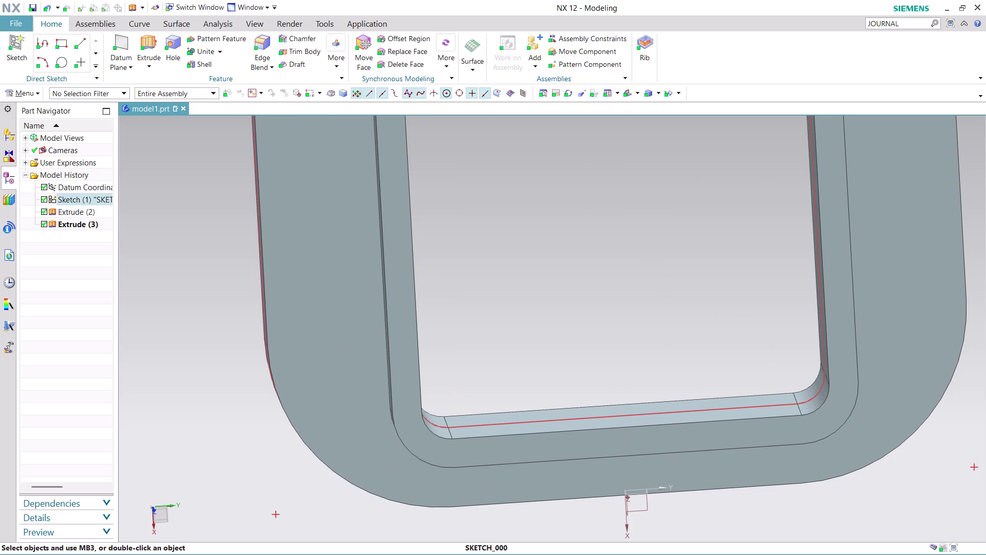
right_click(465, 425)
click(512, 167)
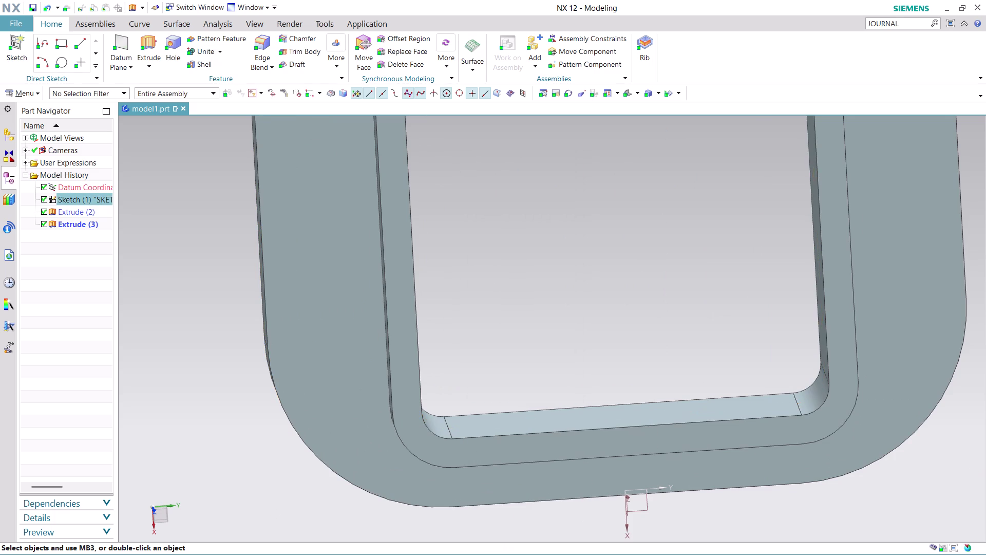
scroll(down, 3)
scroll(up, 3)
middle_drag(545, 167, 540, 220)
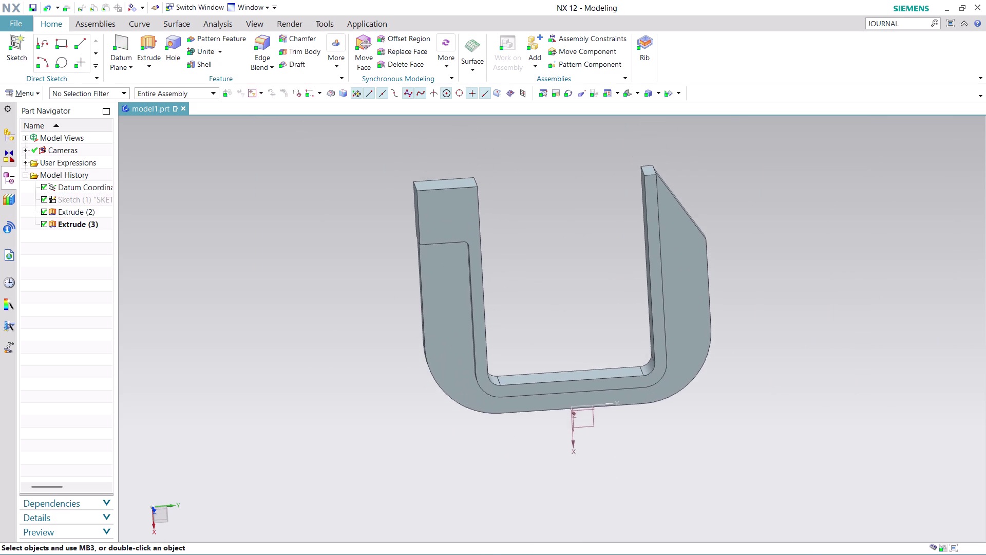
middle_drag(539, 220, 537, 239)
middle_drag(783, 259, 536, 261)
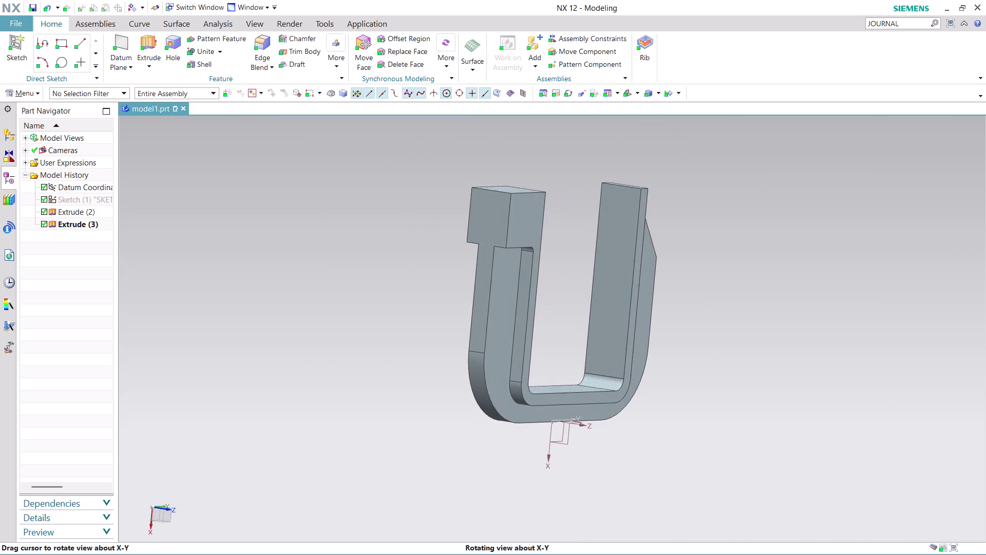
middle_drag(536, 261, 519, 253)
scroll(up, 3)
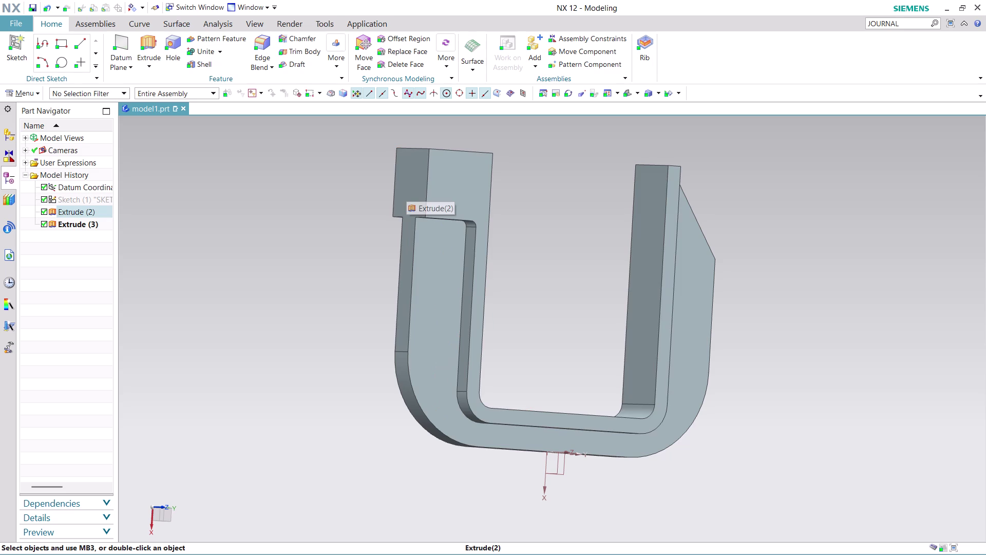
middle_drag(292, 370, 344, 385)
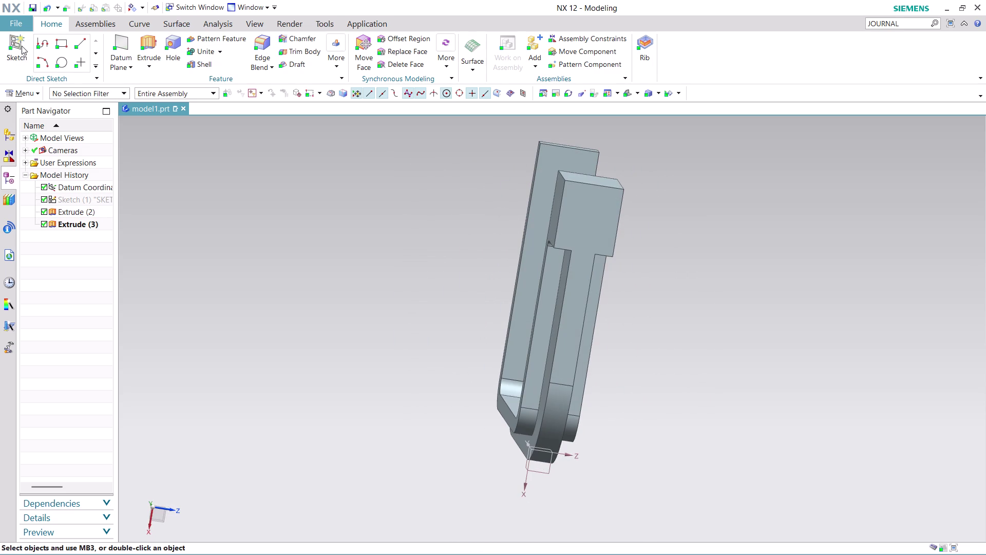
click(32, 93)
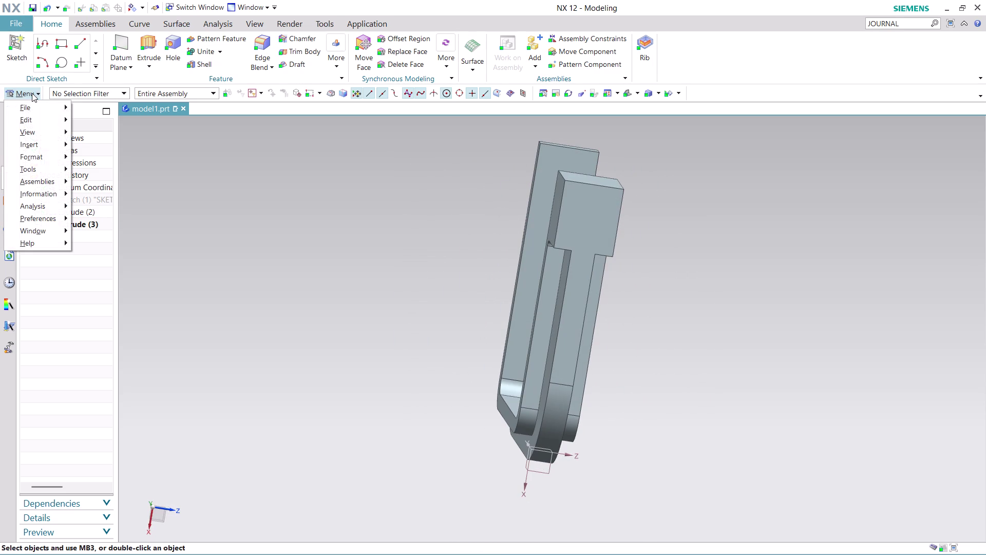
Start Sketch in Task Environment, cancelling a first attempt and relaunching it from Menu.
click(121, 157)
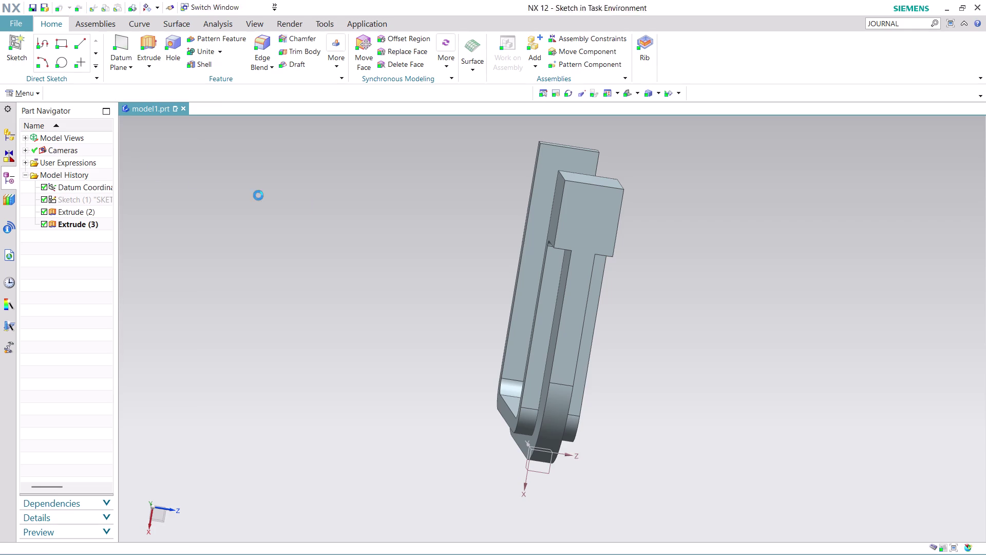
click(594, 218)
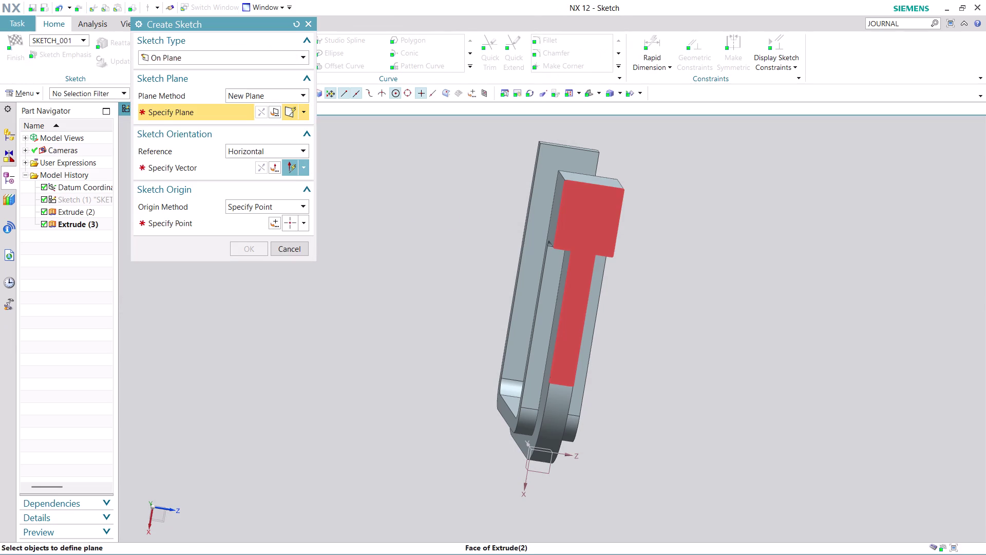
key(Escape)
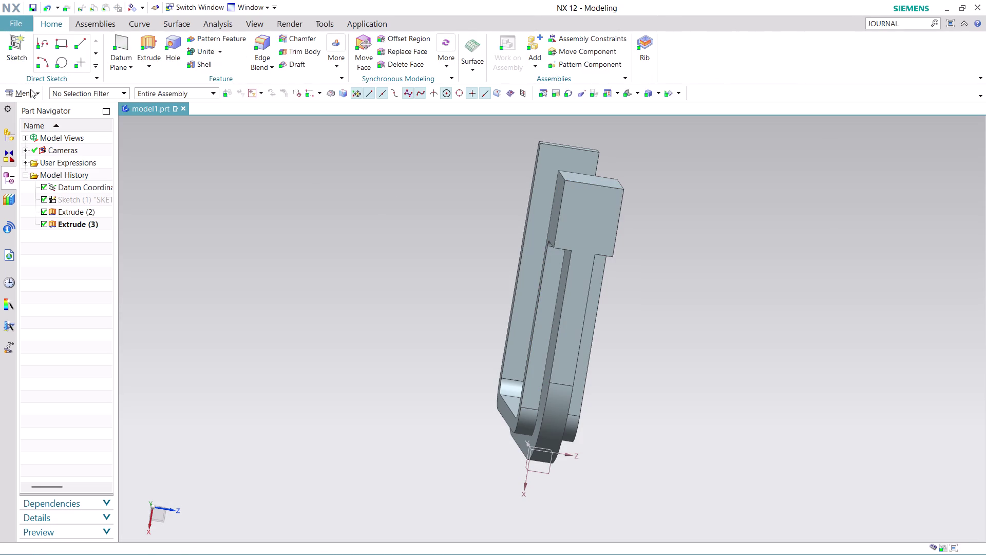
click(30, 89)
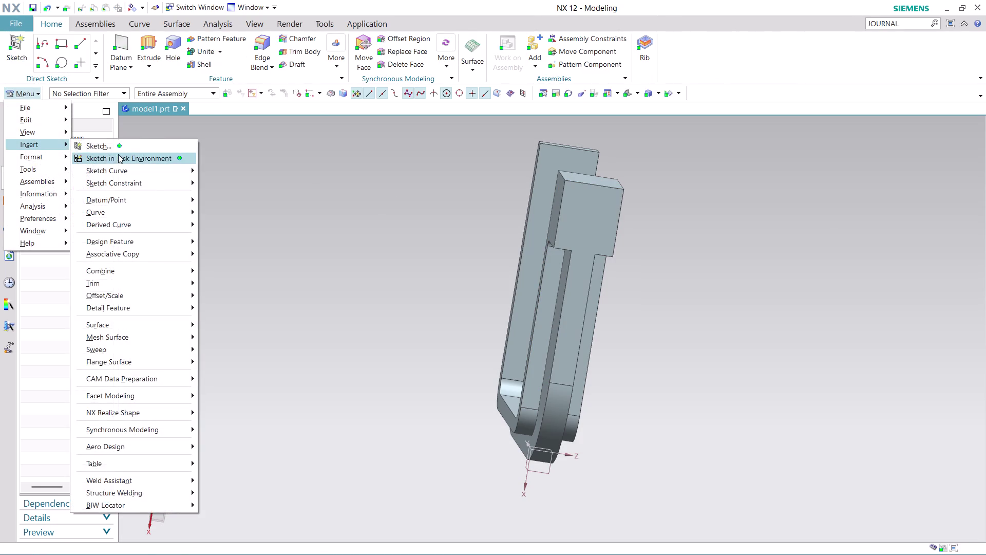
click(119, 154)
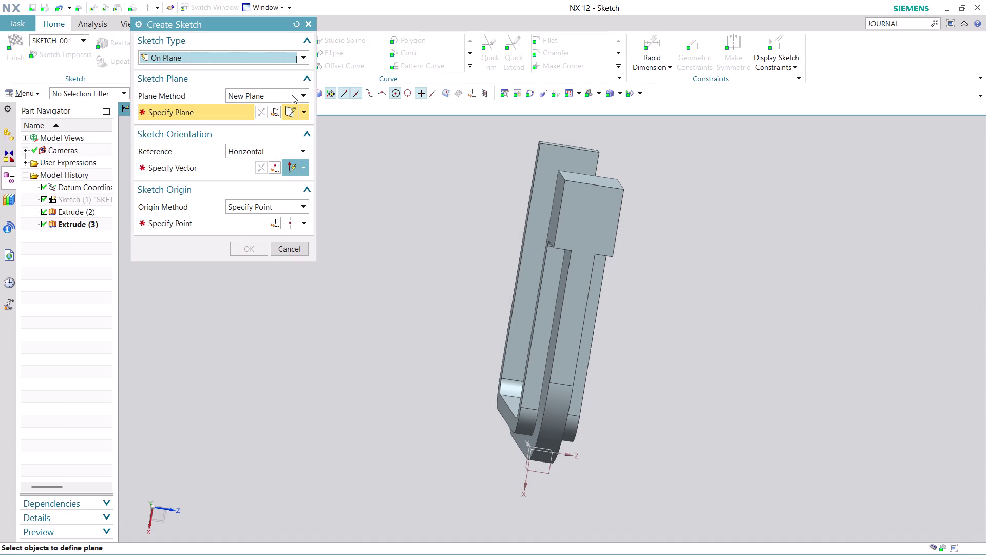
Place Sketch (4) on Extrude (2)'s flat end face using an inferred plane.
click(291, 94)
click(285, 111)
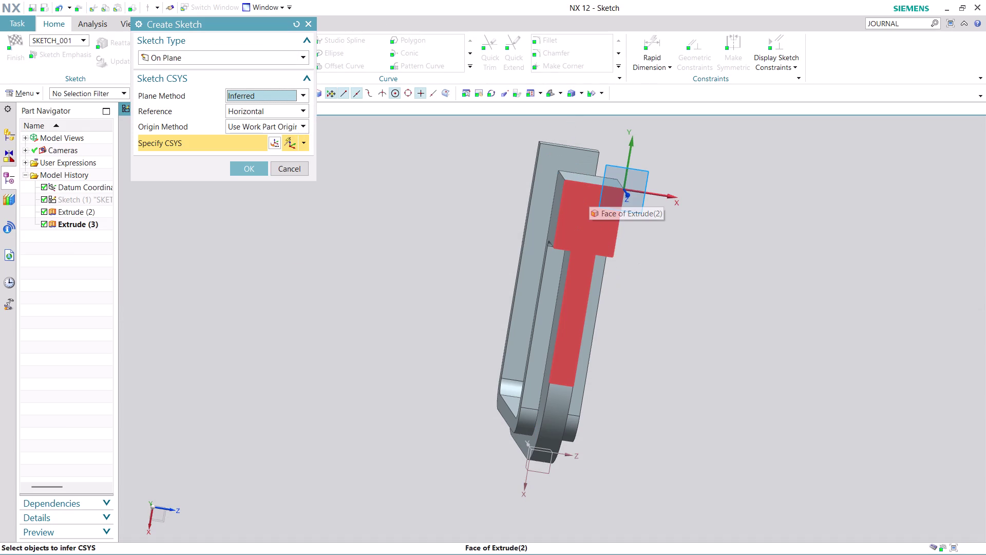
click(591, 202)
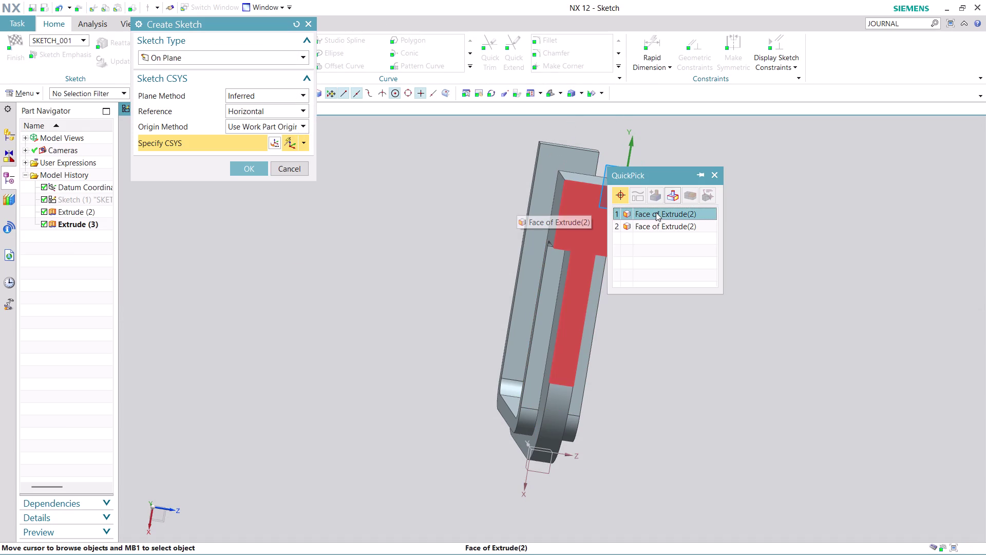
click(656, 212)
click(252, 171)
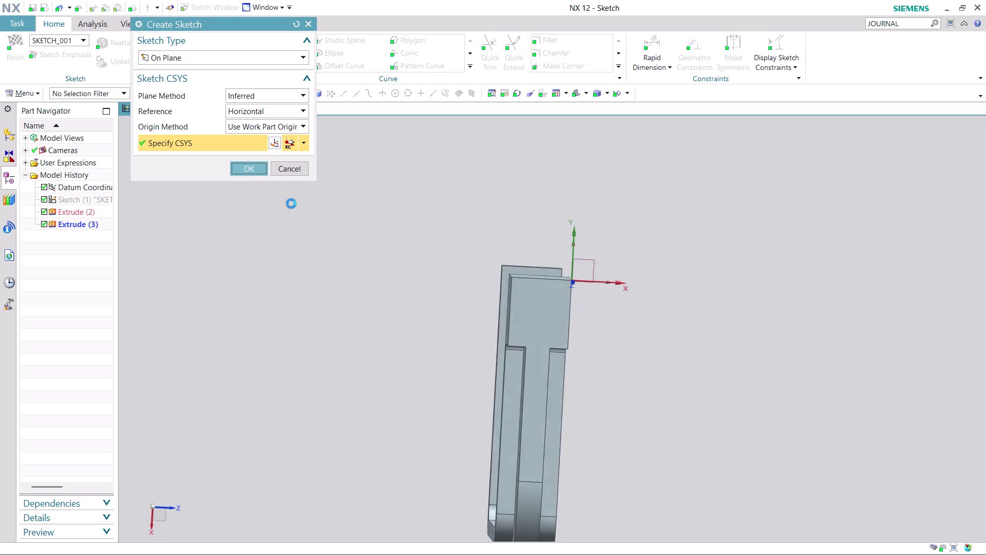
scroll(down, 3)
scroll(up, 3)
scroll(up, 3)
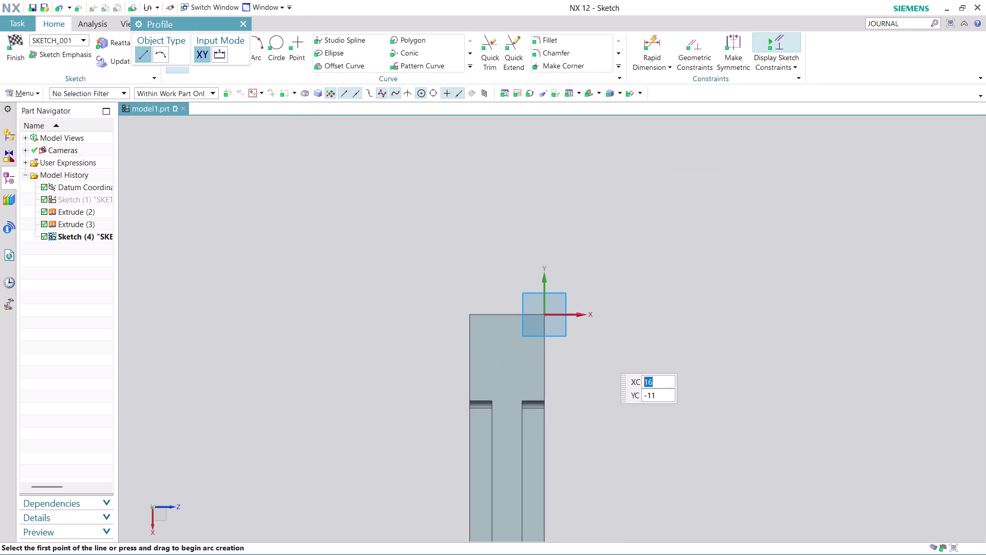
Draw a circle of diameter 20 centred on the bracket's end face.
scroll(up, 3)
scroll(up, 3)
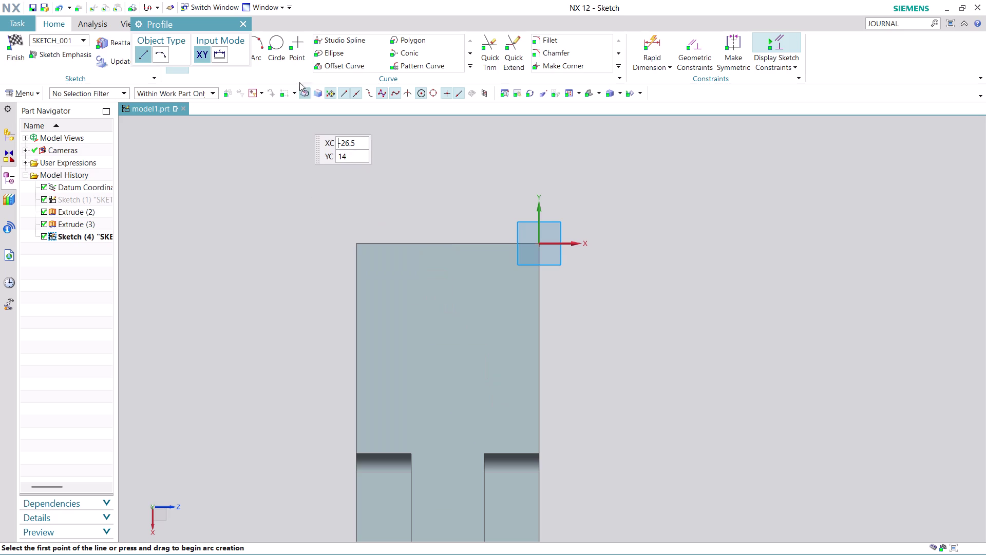
click(278, 48)
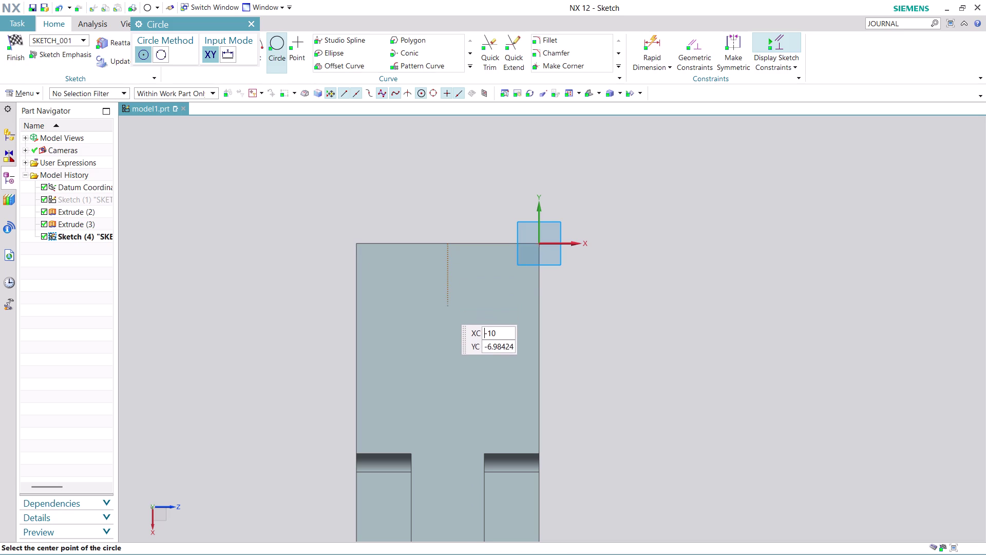
click(443, 343)
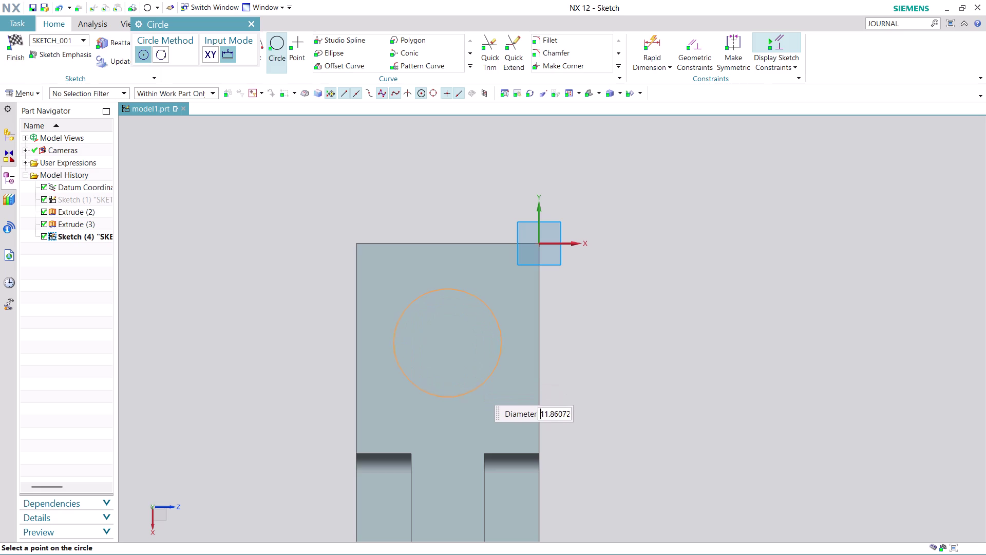
text(20)
key(Return)
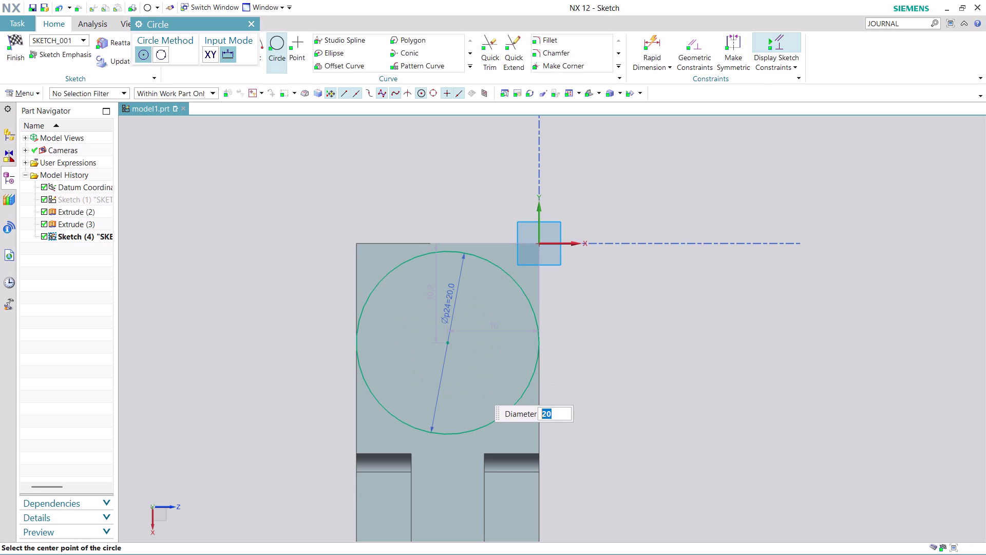
key(Escape)
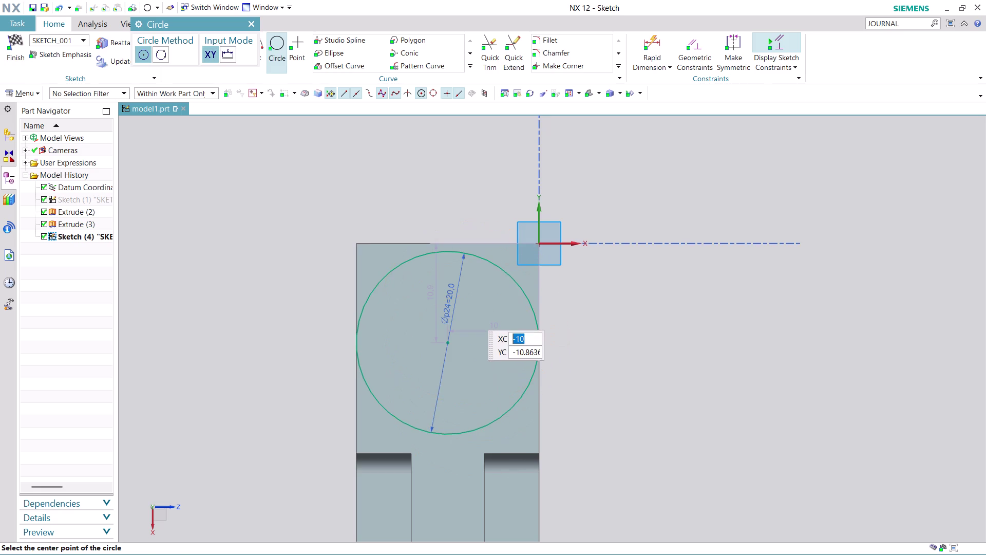
key(Escape)
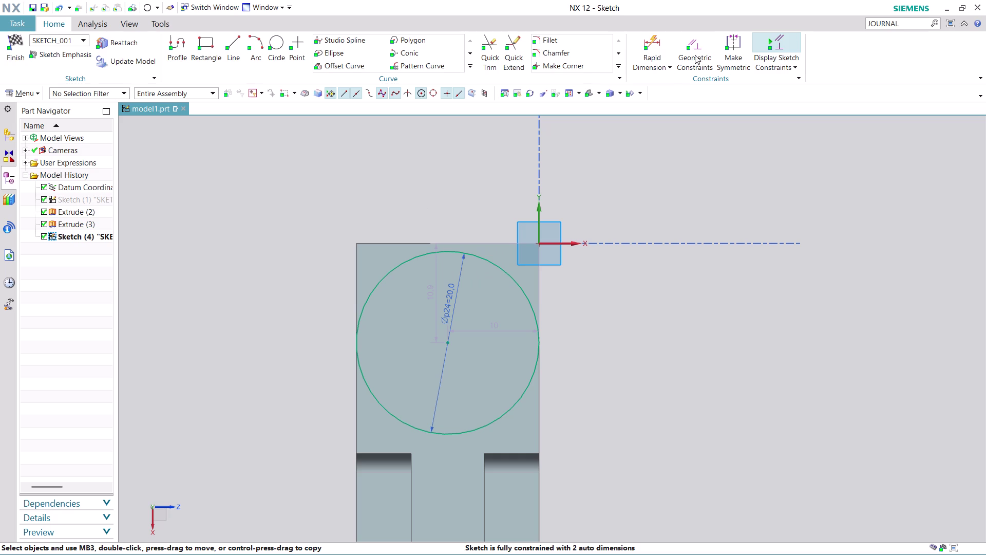
click(447, 241)
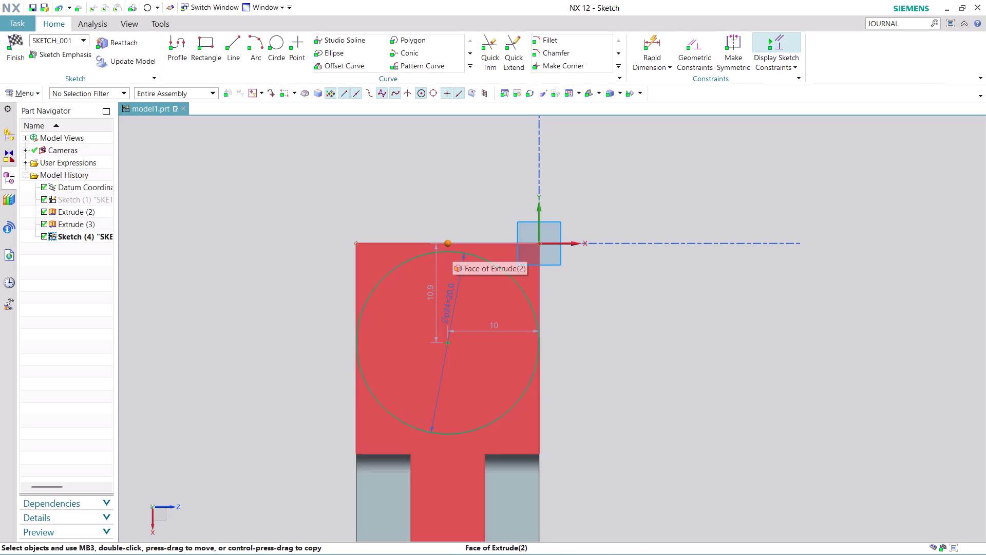
Constrain the 20 mm circle onto the top edge's midpoint with Point on Curve.
click(448, 250)
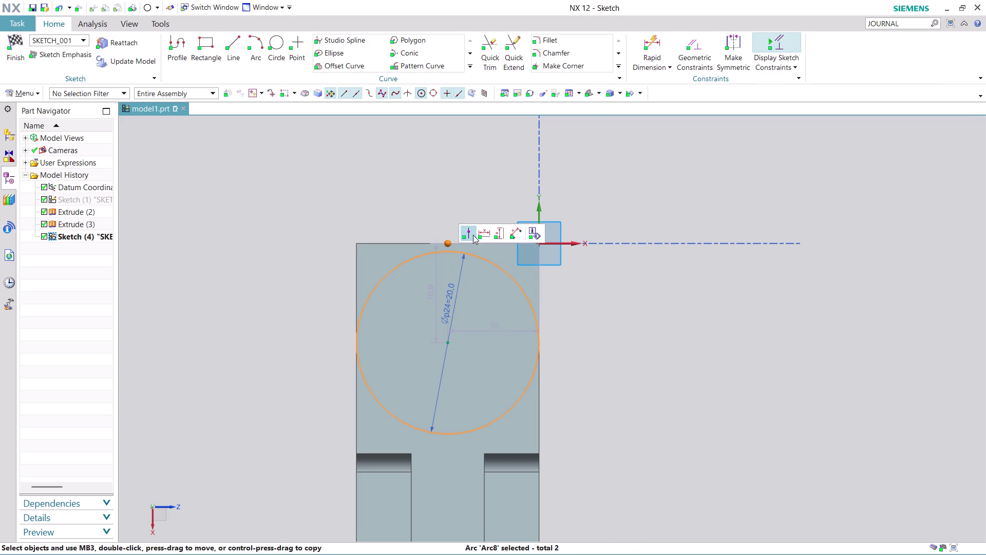
click(471, 233)
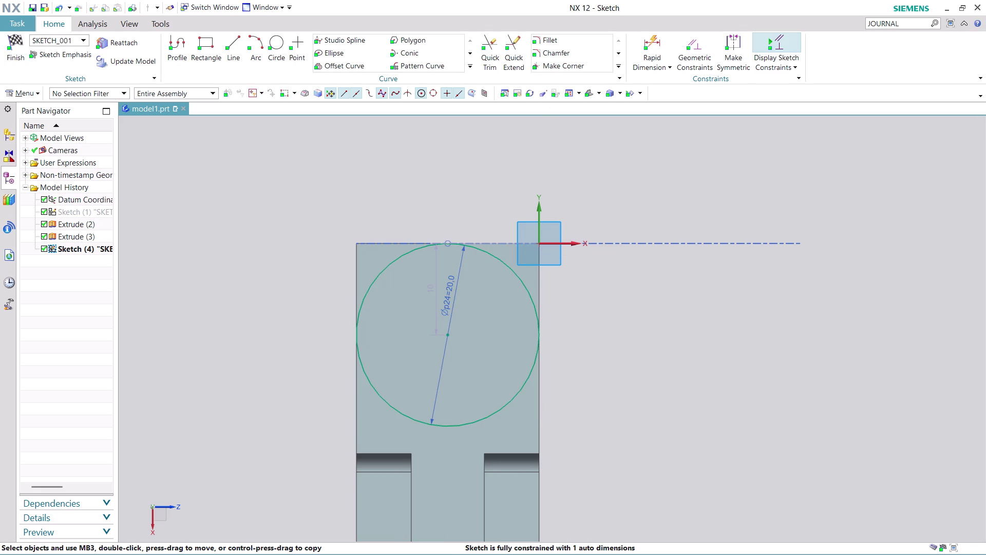
click(278, 41)
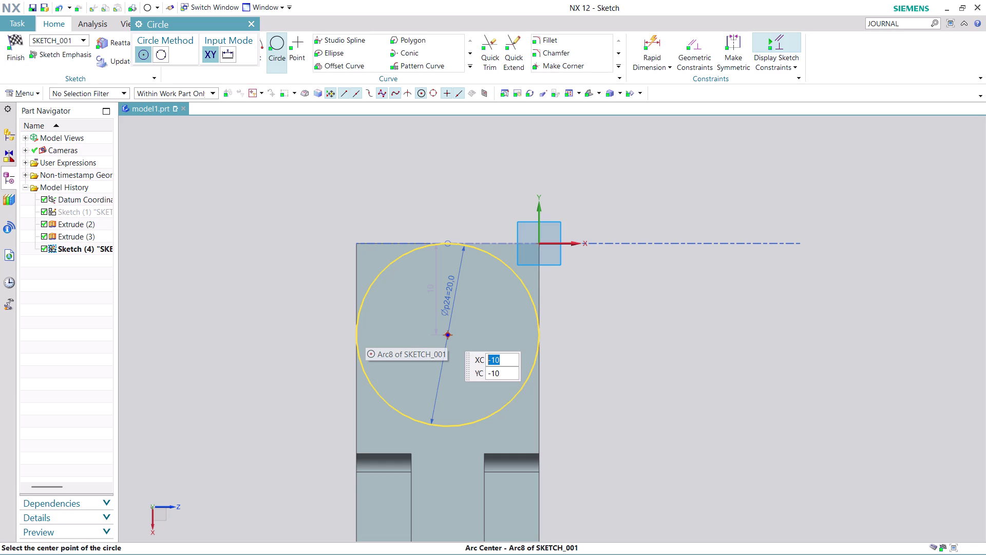
Draw a concentric circle of diameter 12 at Arc8's centre.
click(448, 334)
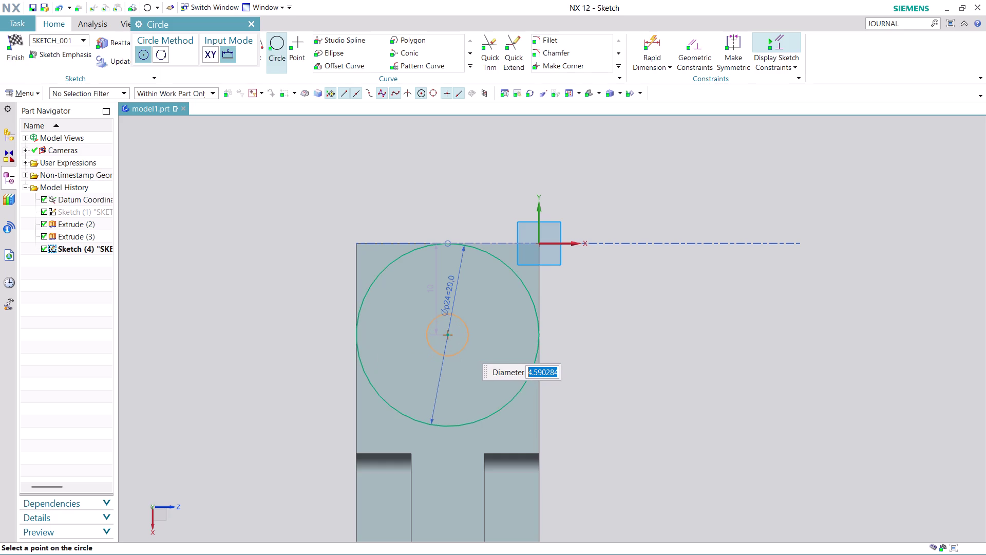
text(12)
key(Return)
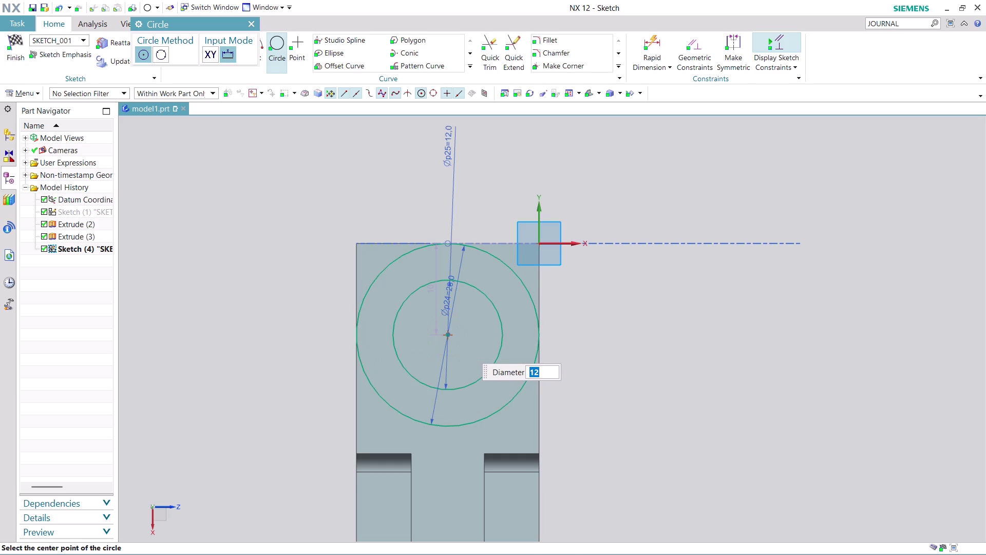
key(Escape)
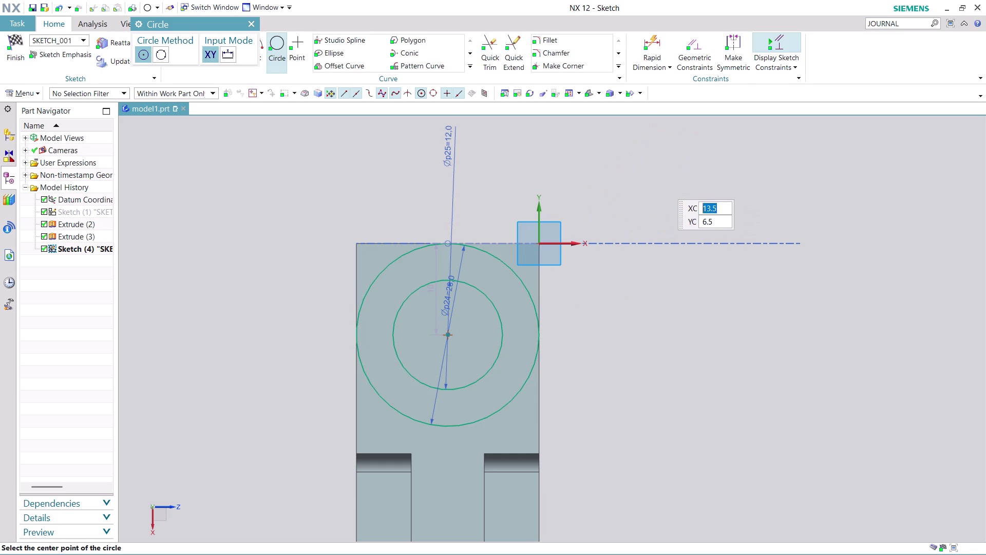
key(Escape)
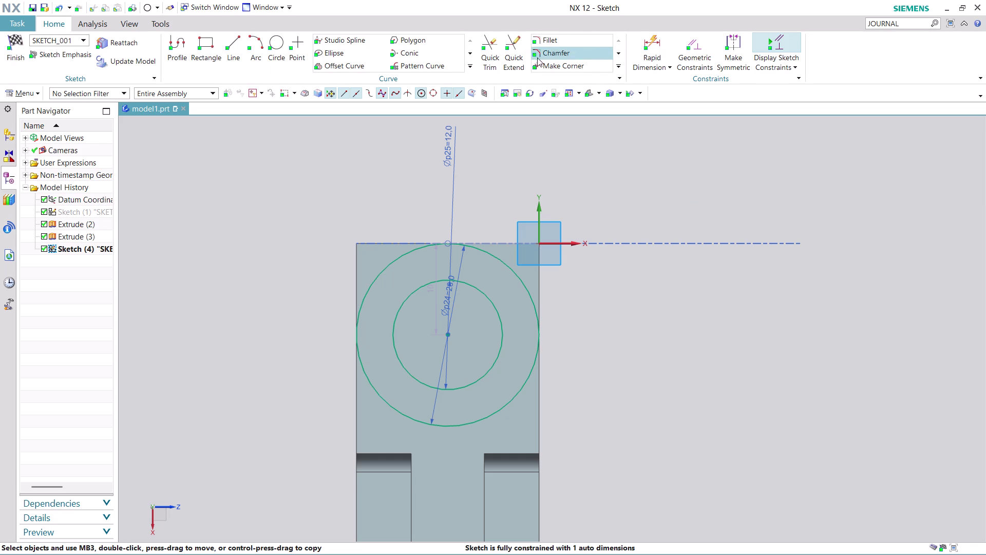
Restore the 20 mm circle after an accidental Quick Trim removed it.
click(487, 45)
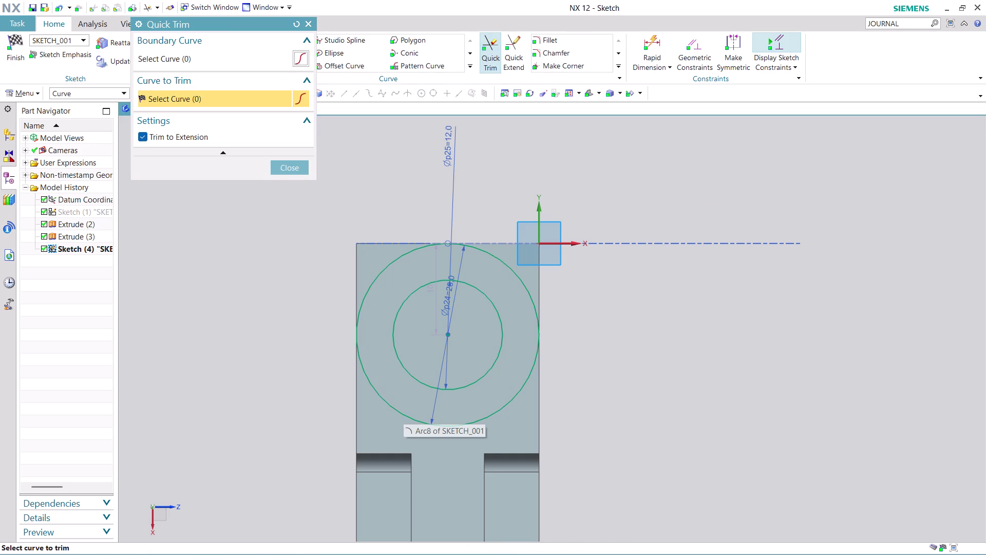
click(462, 422)
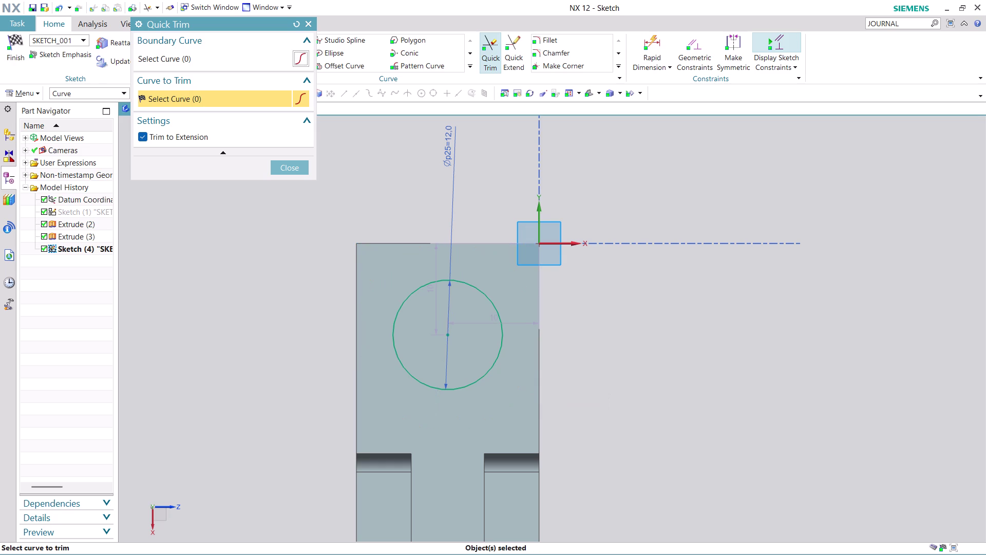
key(ctrl+z)
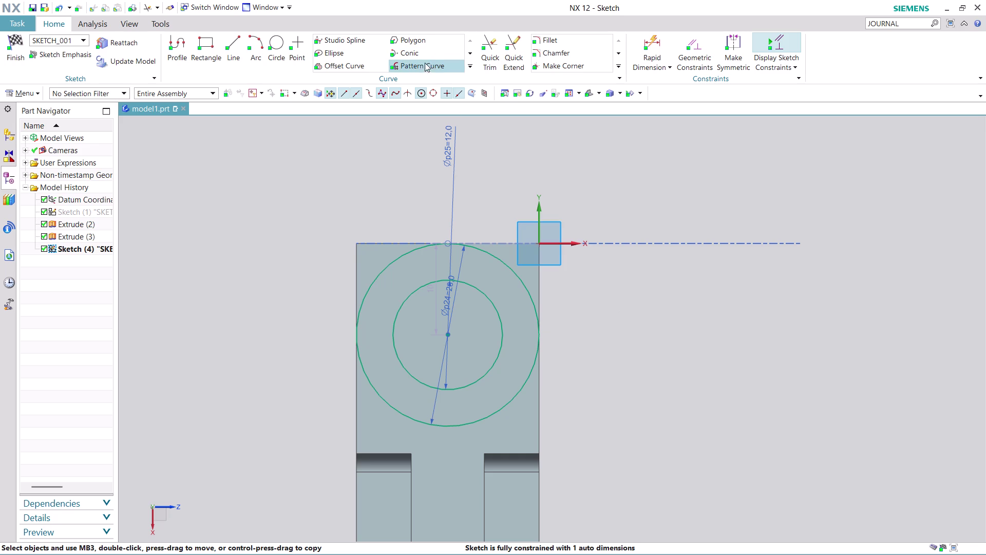
click(473, 66)
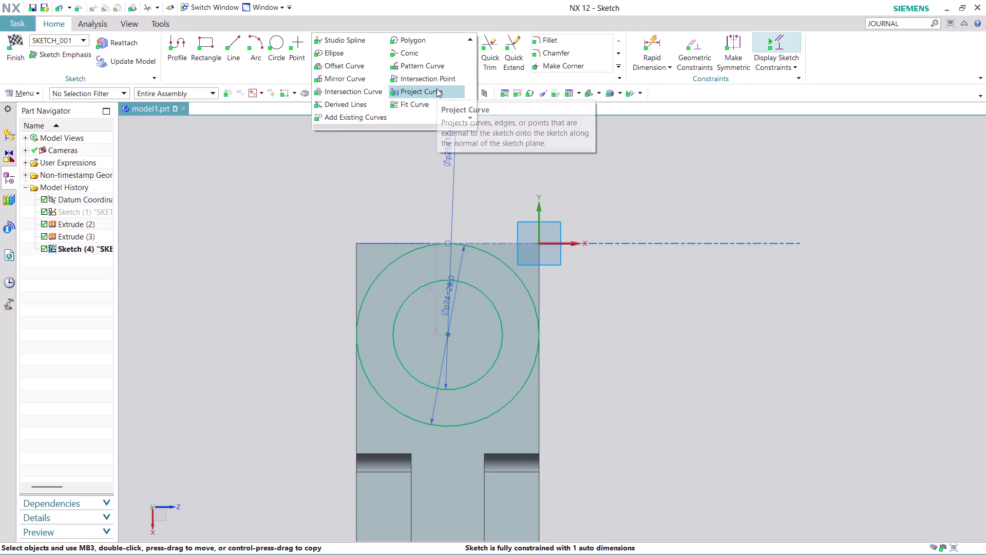
click(436, 88)
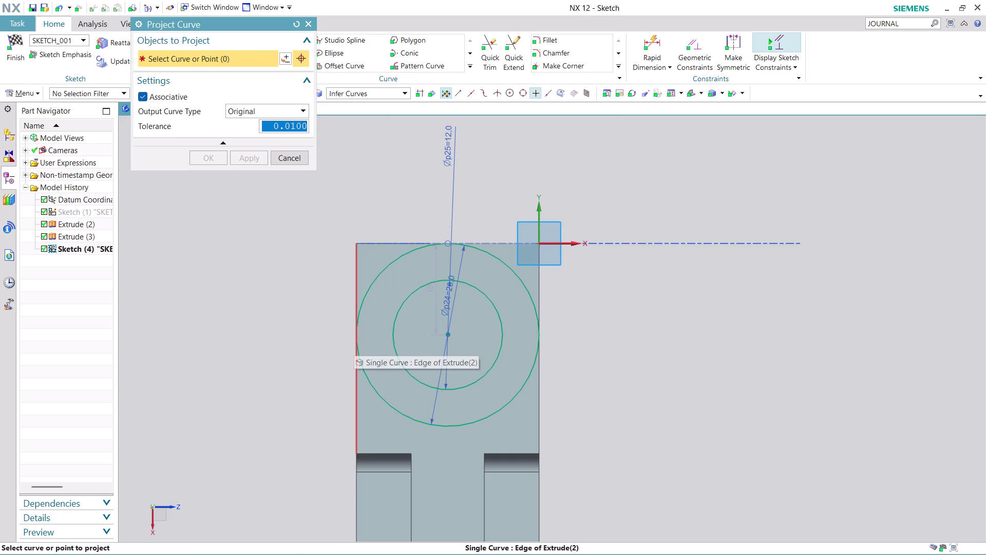
Project three edges of the bracket's end face into Sketch (4).
click(353, 342)
click(412, 352)
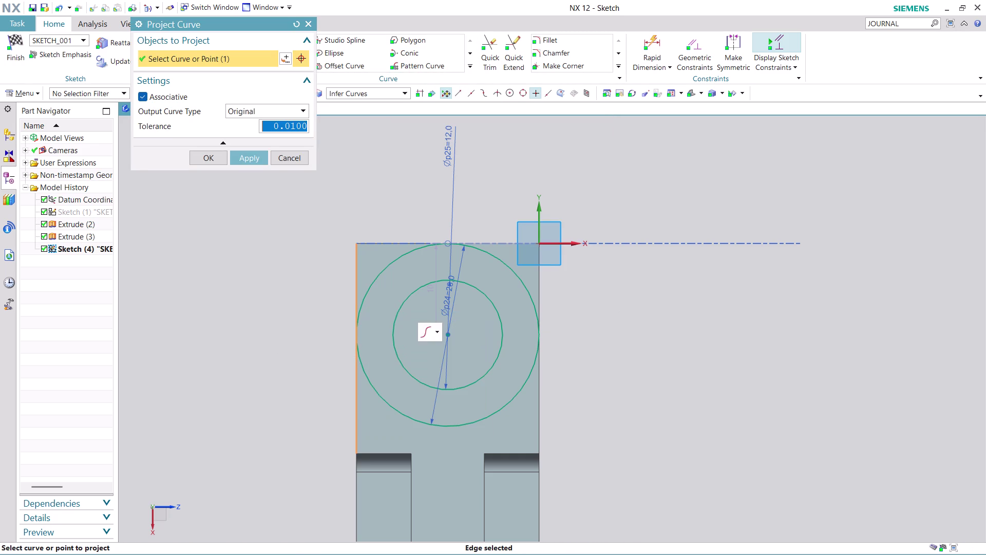
click(542, 354)
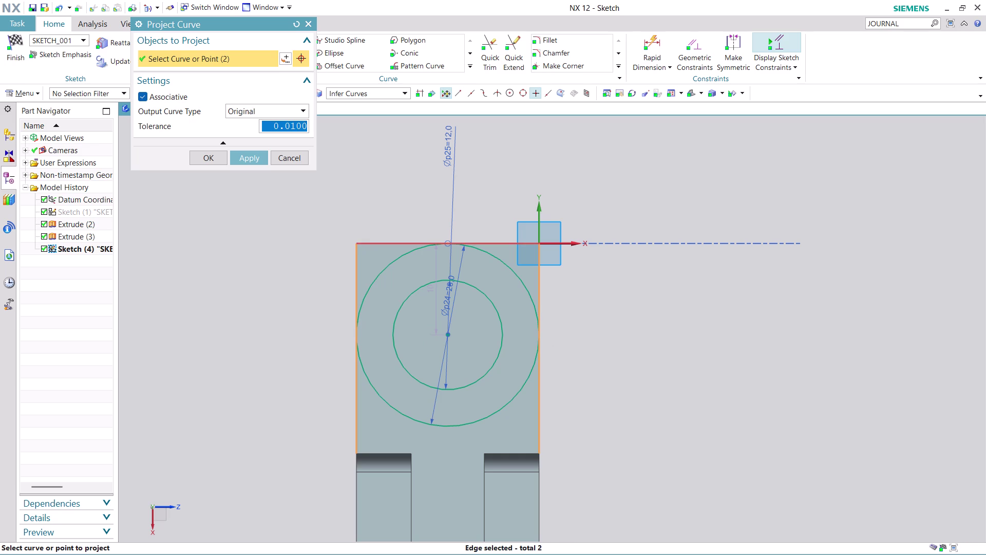
click(407, 242)
click(253, 160)
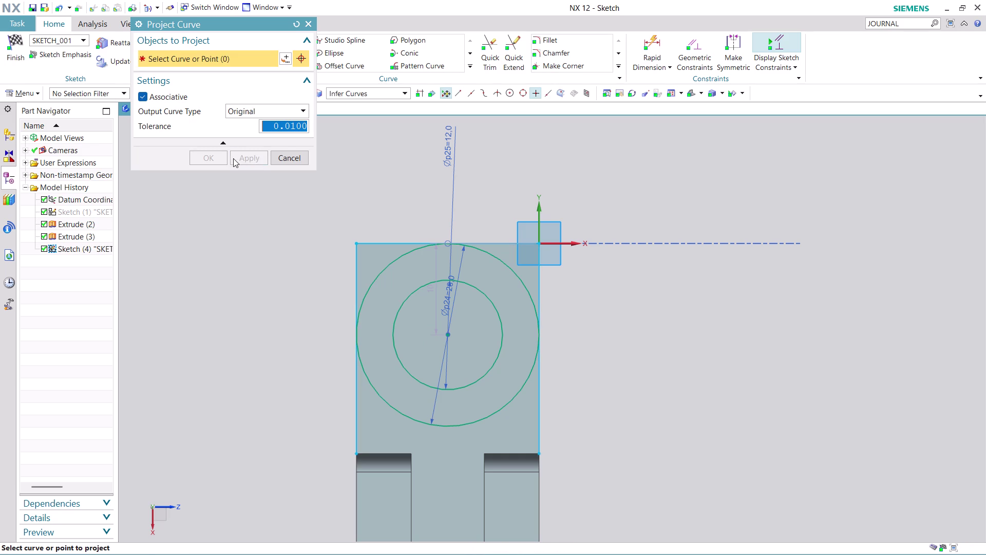
click(293, 154)
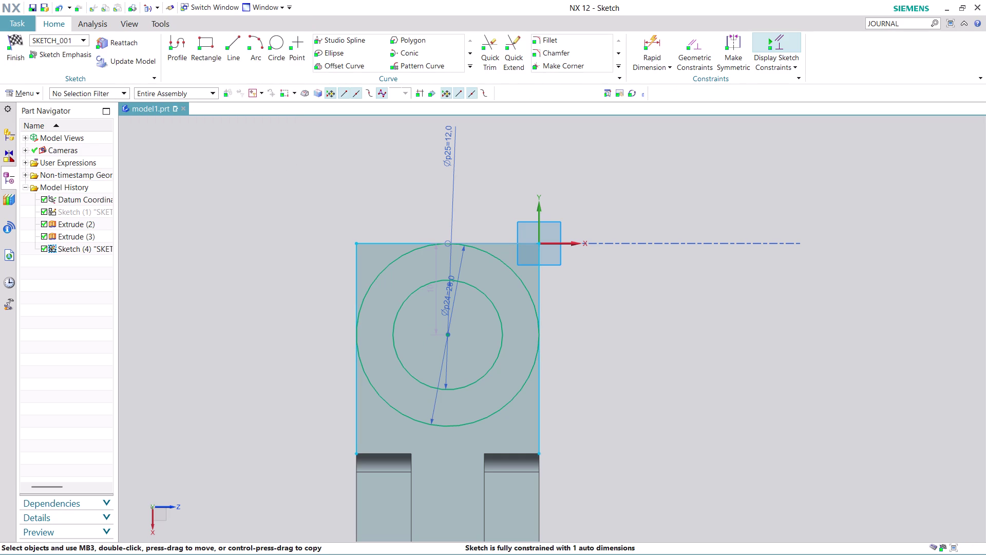
click(492, 51)
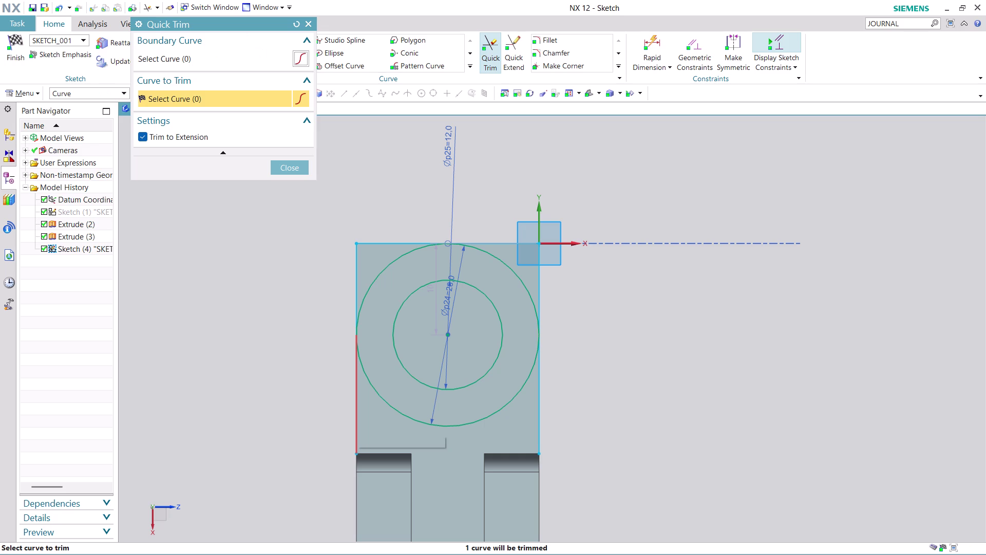
Trim the outer circle's lower half and excess edge lines, then finish Sketch (4).
click(356, 420)
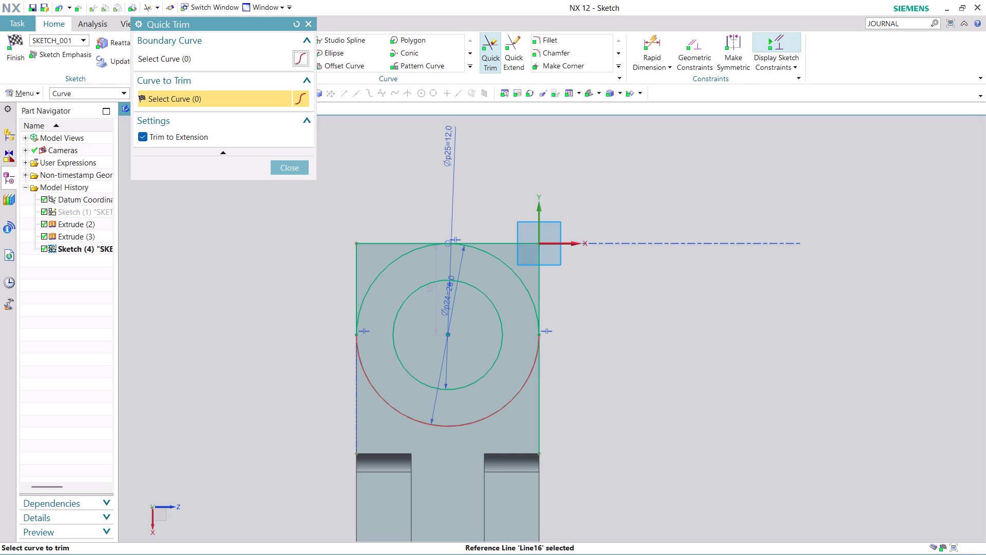
click(381, 392)
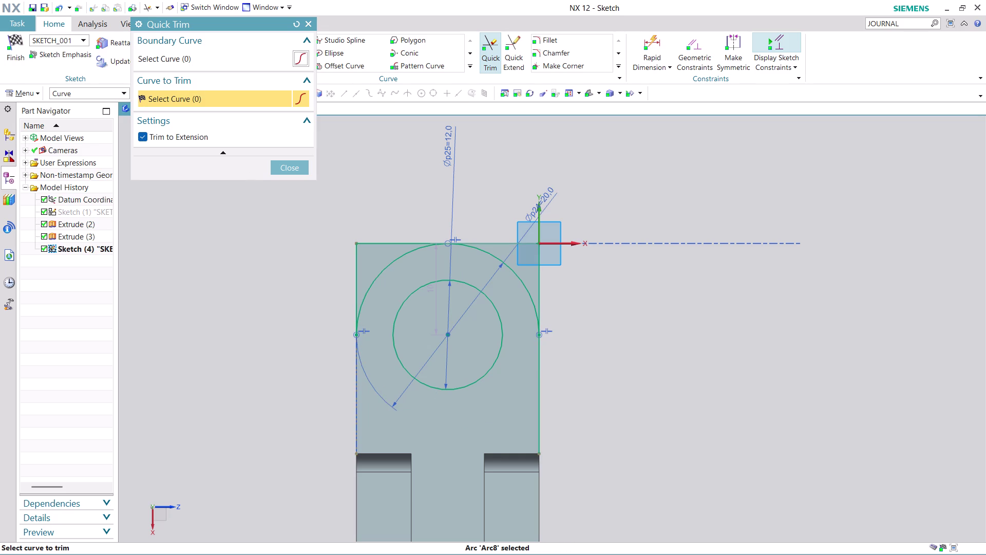
click(542, 412)
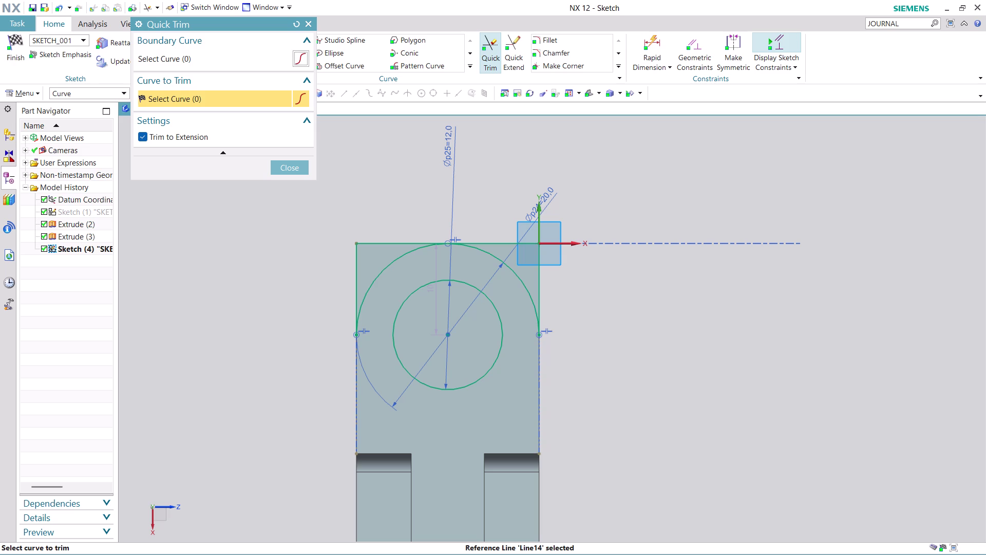
click(291, 170)
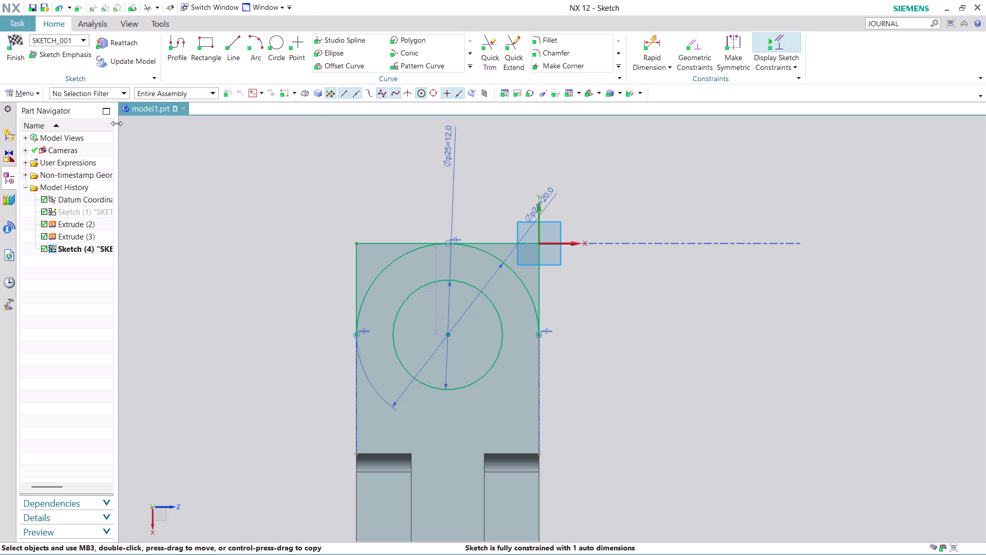
click(8, 49)
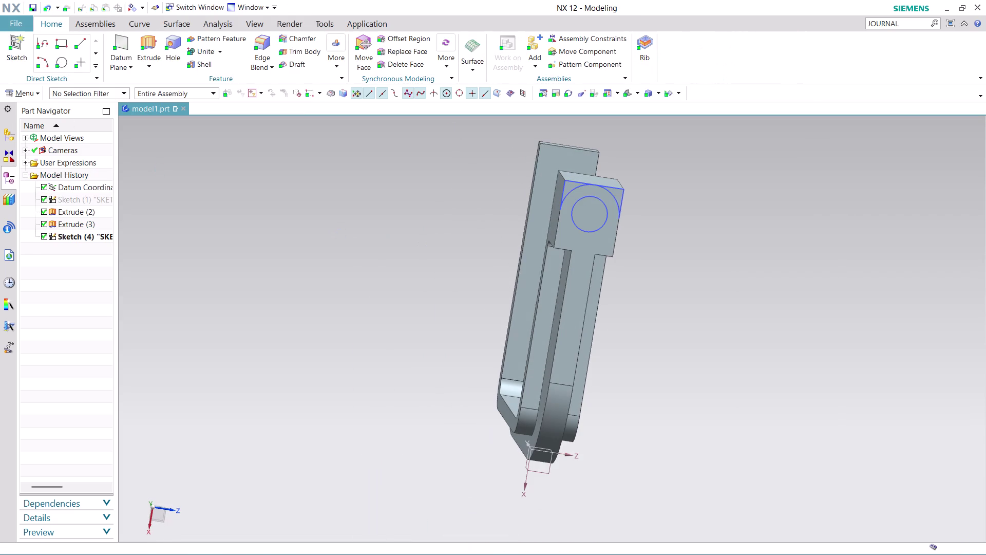
Zoom in and orbit the view to face the bracket's rounded top end.
scroll(up, 3)
scroll(up, 3)
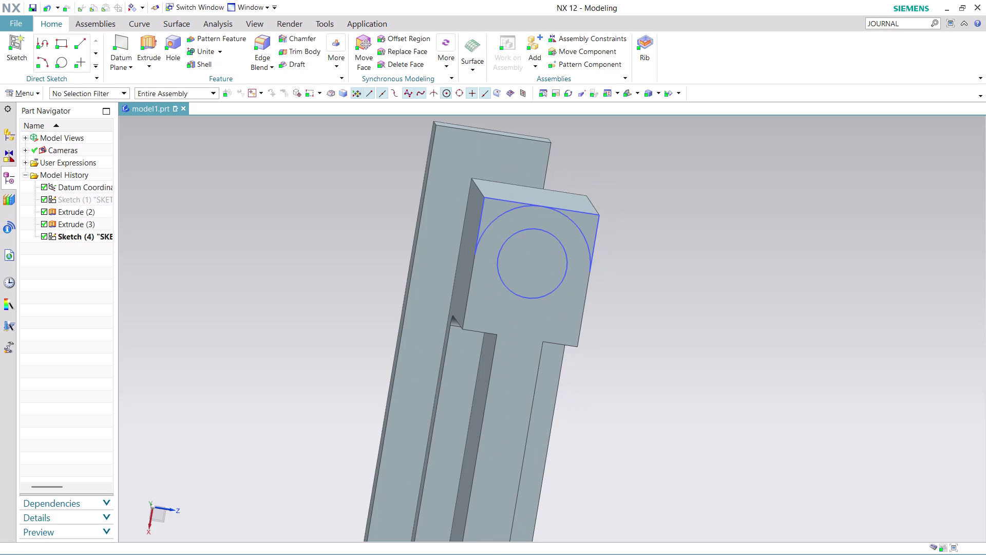
middle_drag(648, 188, 628, 181)
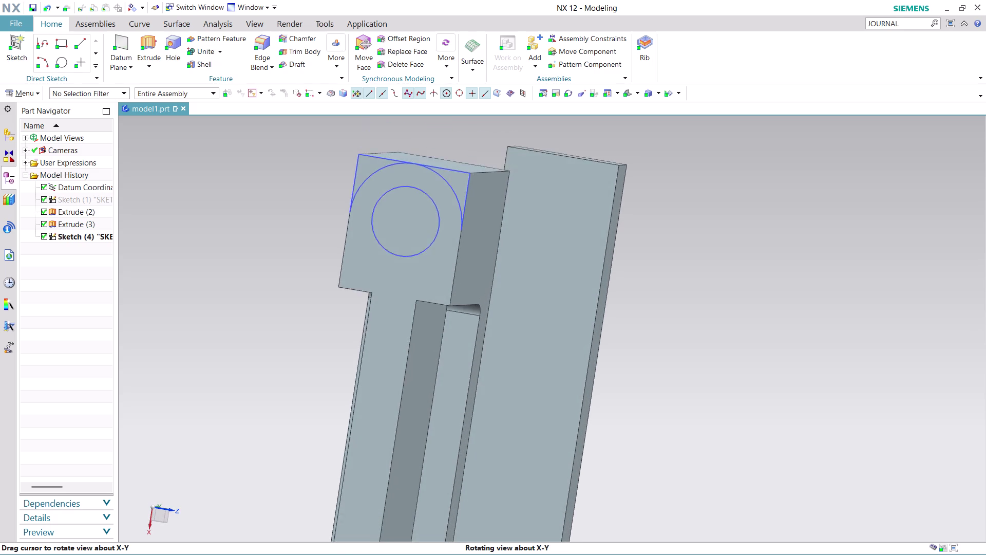
middle_drag(629, 182, 628, 182)
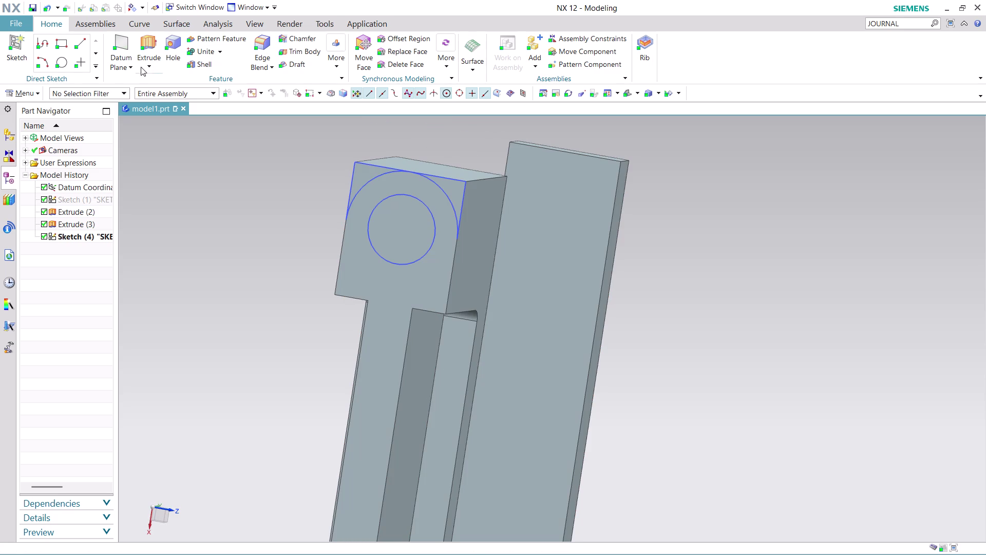
click(154, 45)
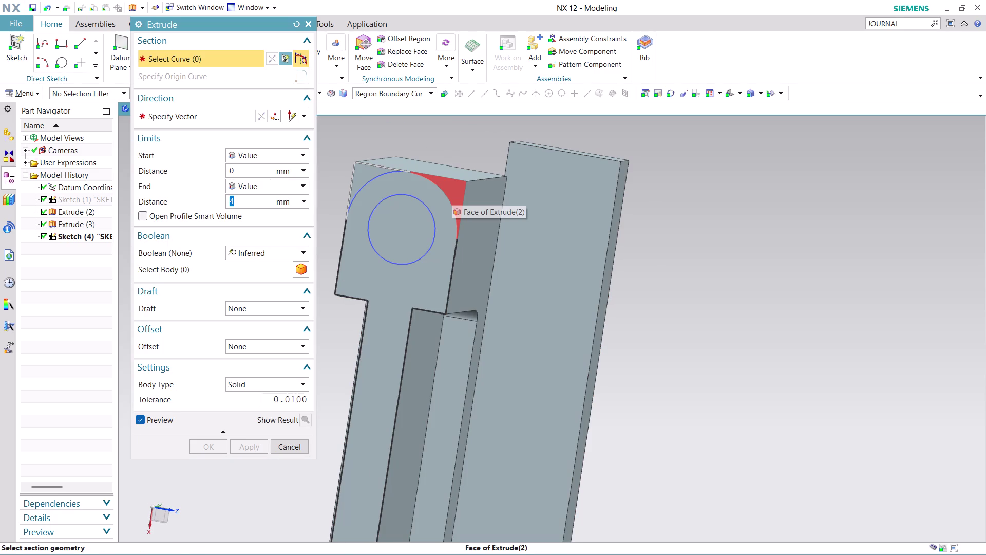
Try selecting sketch regions for an extrusion, then cancel the invalid section.
click(451, 192)
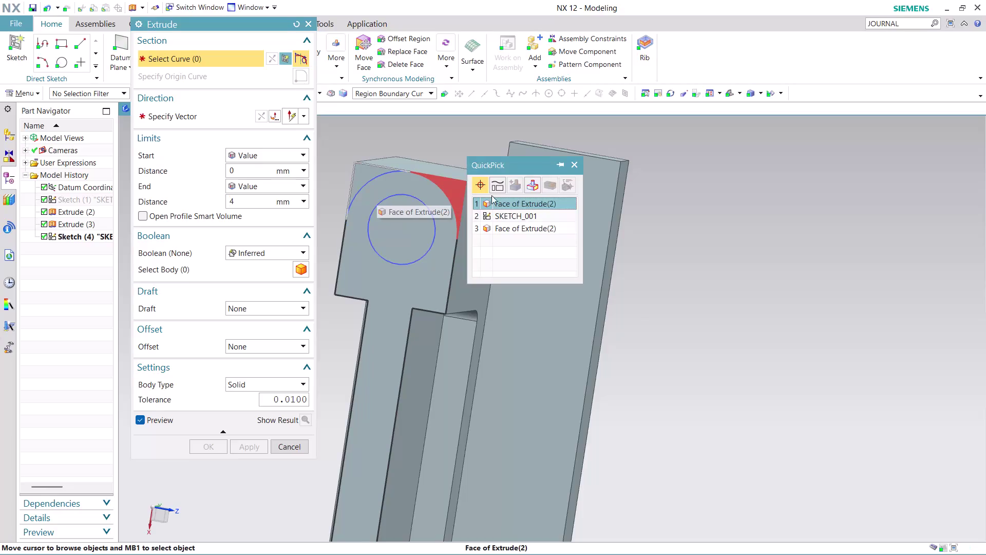
click(512, 203)
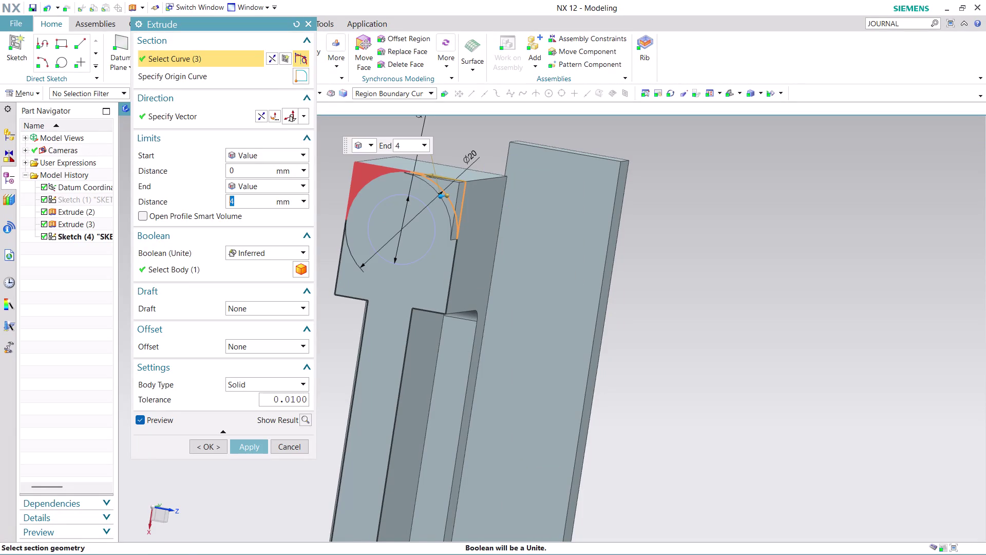
click(363, 175)
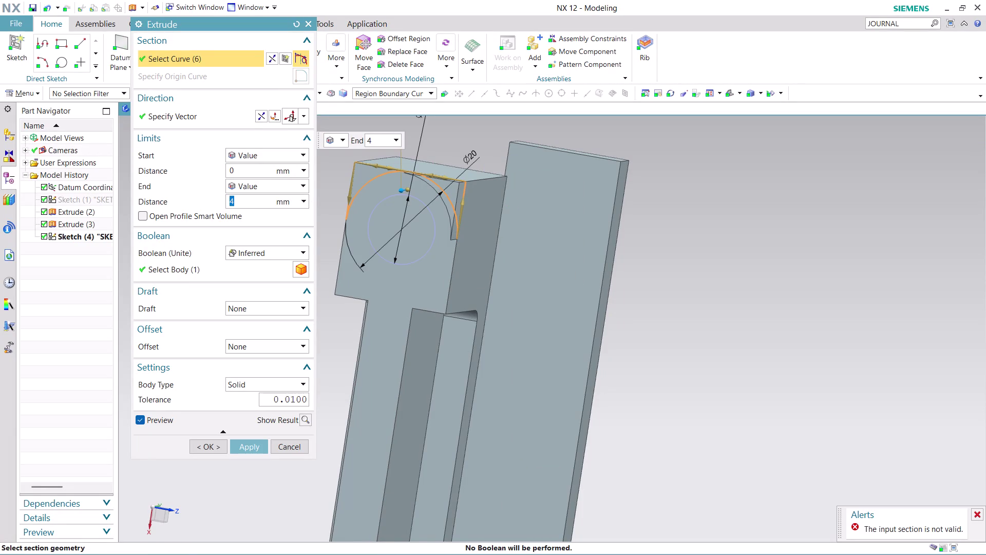
middle_drag(648, 204, 627, 207)
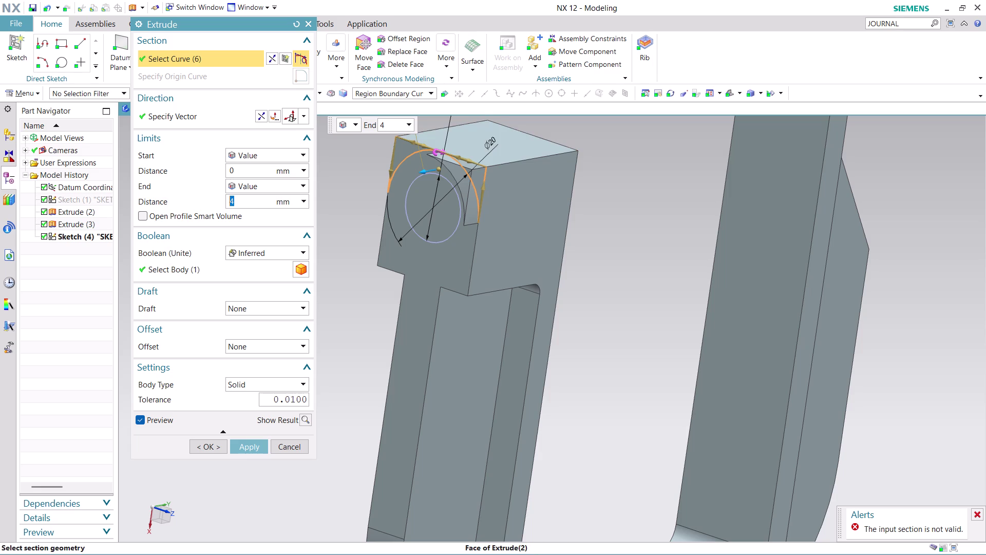
key(Escape)
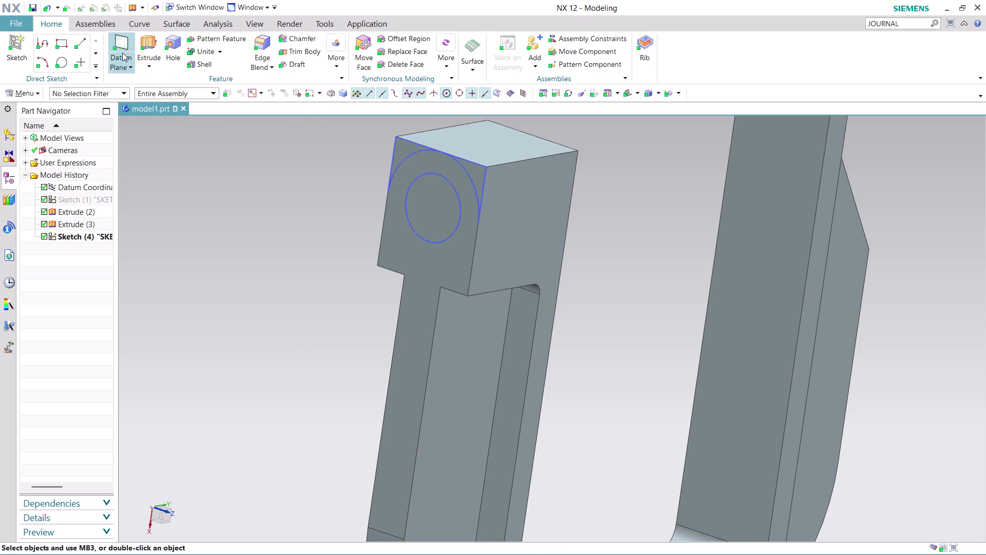
click(149, 43)
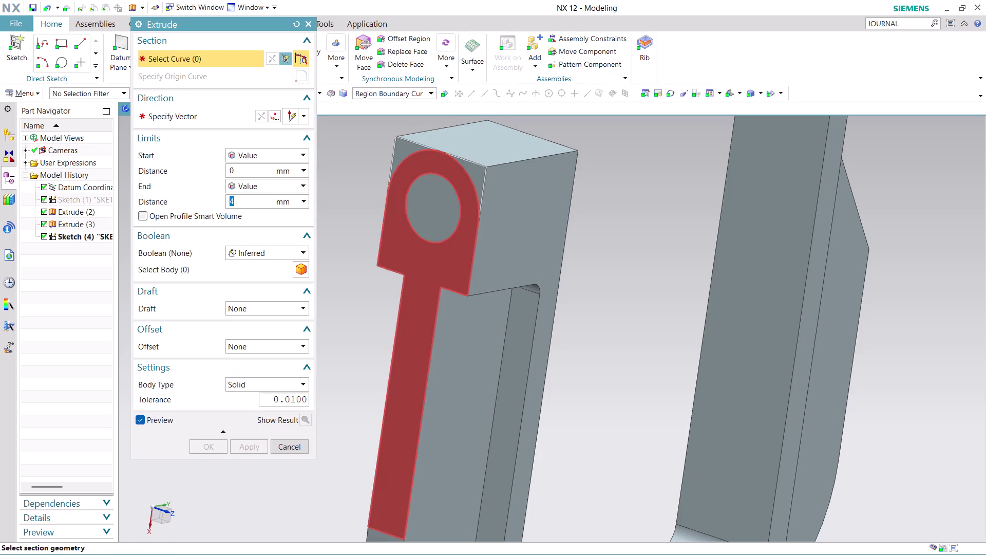
Cut one top-end corner with a reversed Subtract extrusion ending Until Next.
click(478, 173)
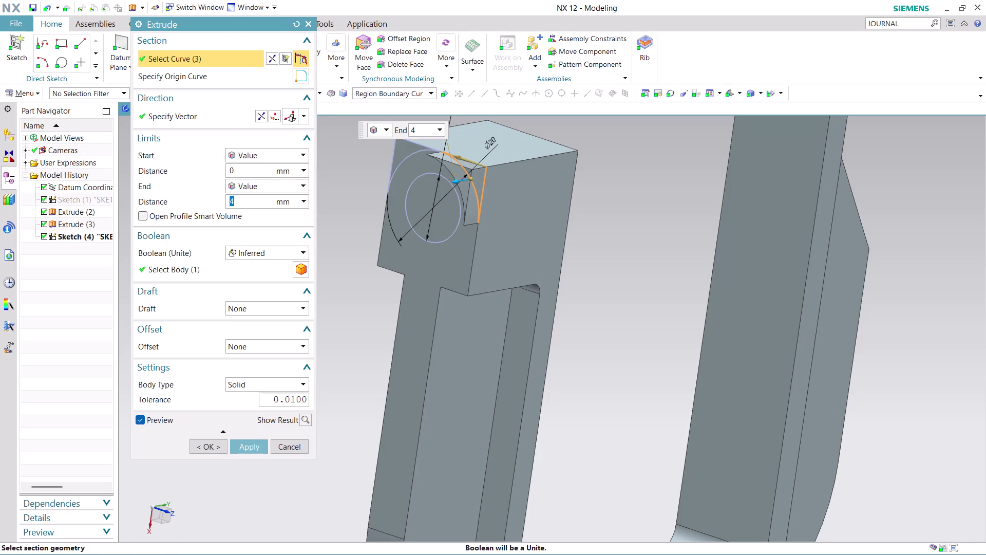
click(289, 251)
click(279, 284)
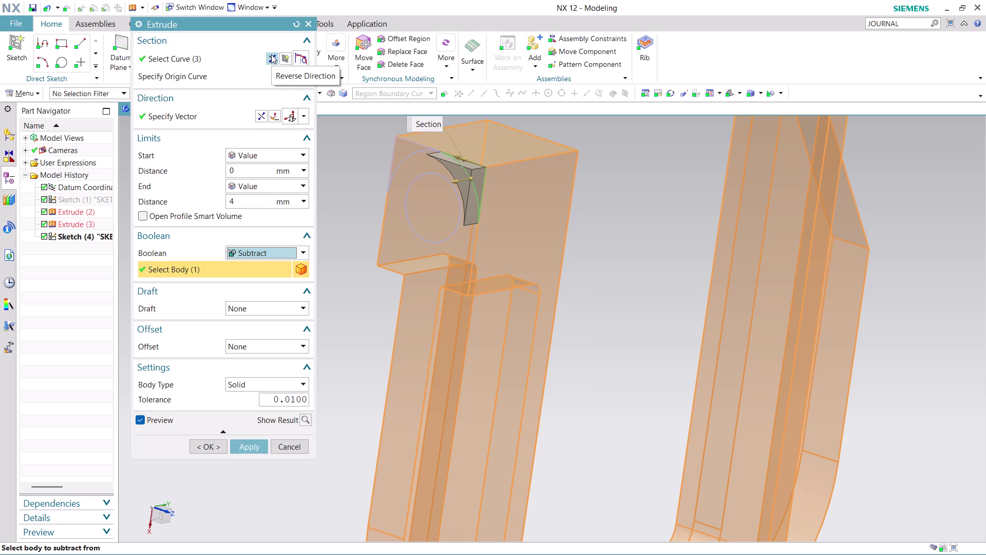
click(263, 112)
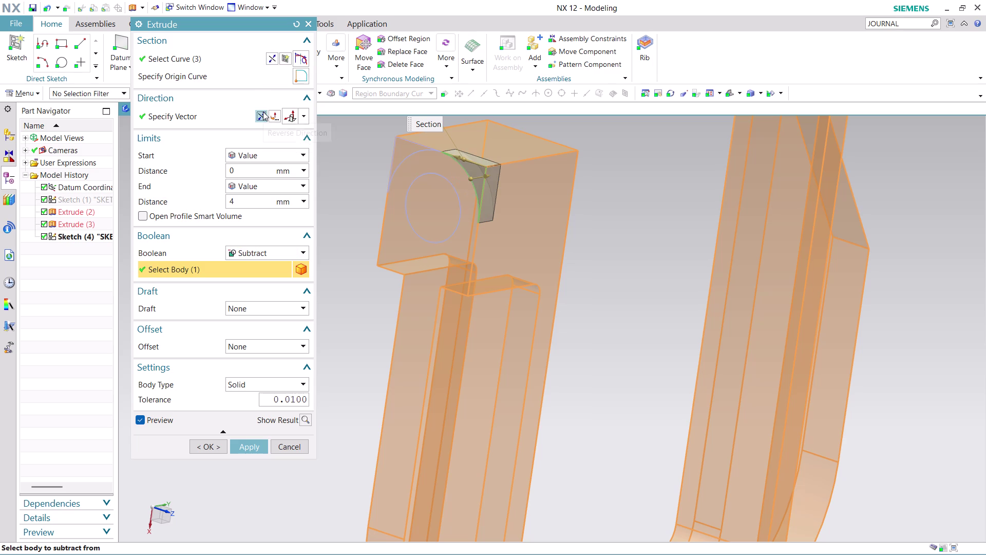
click(294, 187)
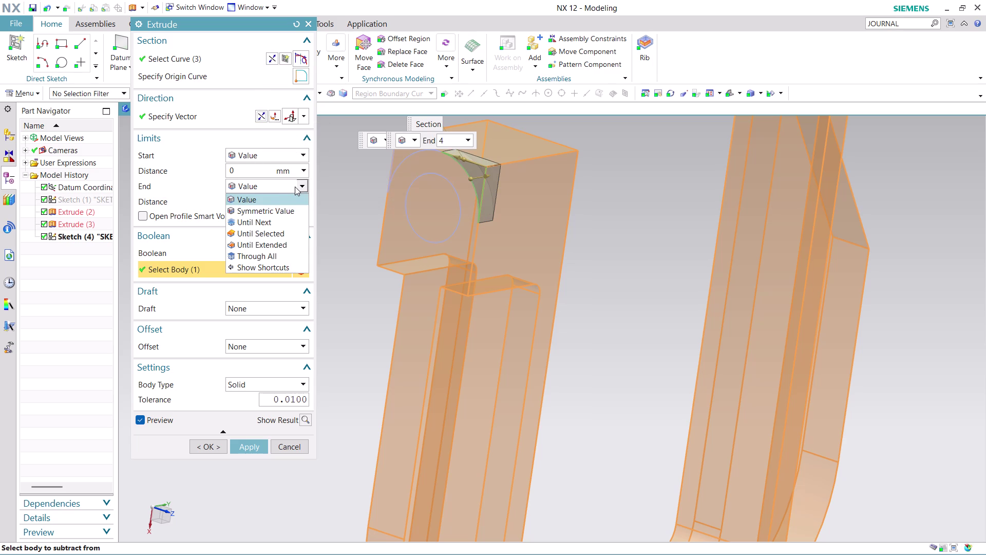
click(286, 223)
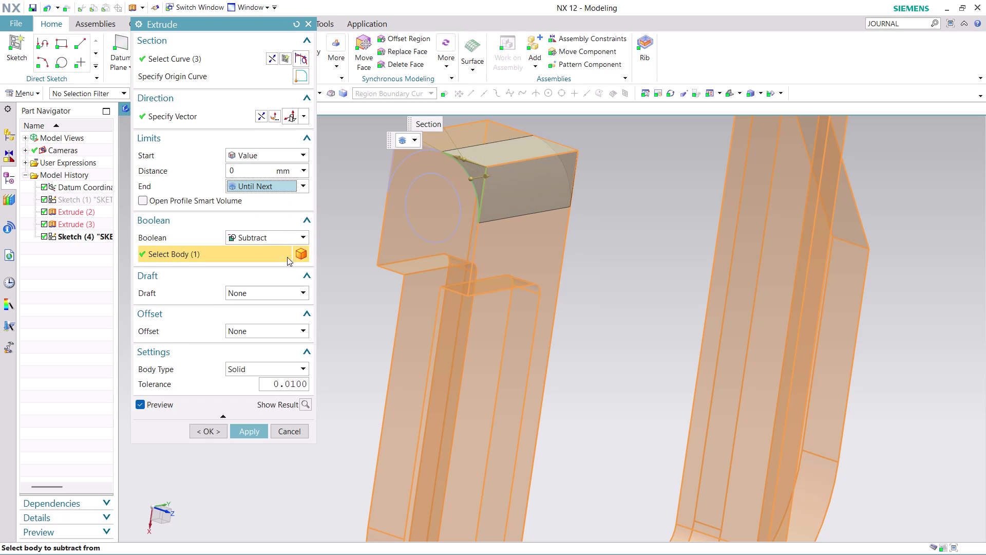
click(243, 432)
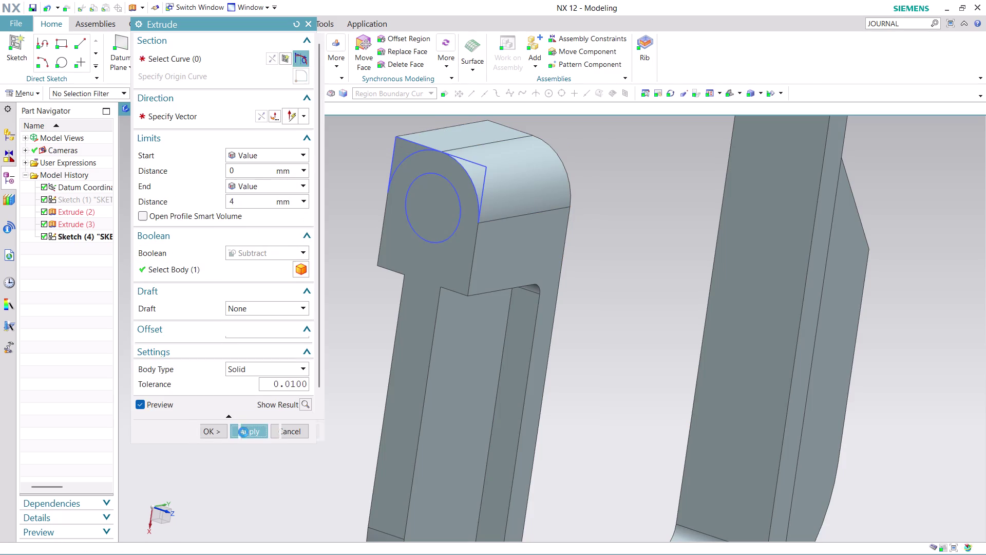
click(406, 150)
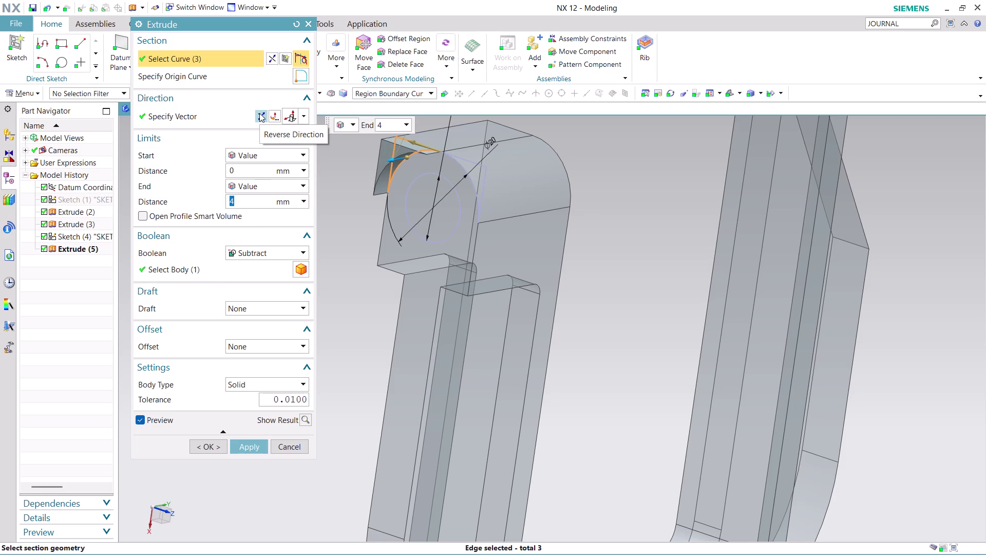
Cut away the opposite corner region with a reversed Until Next Subtract extrusion.
click(280, 184)
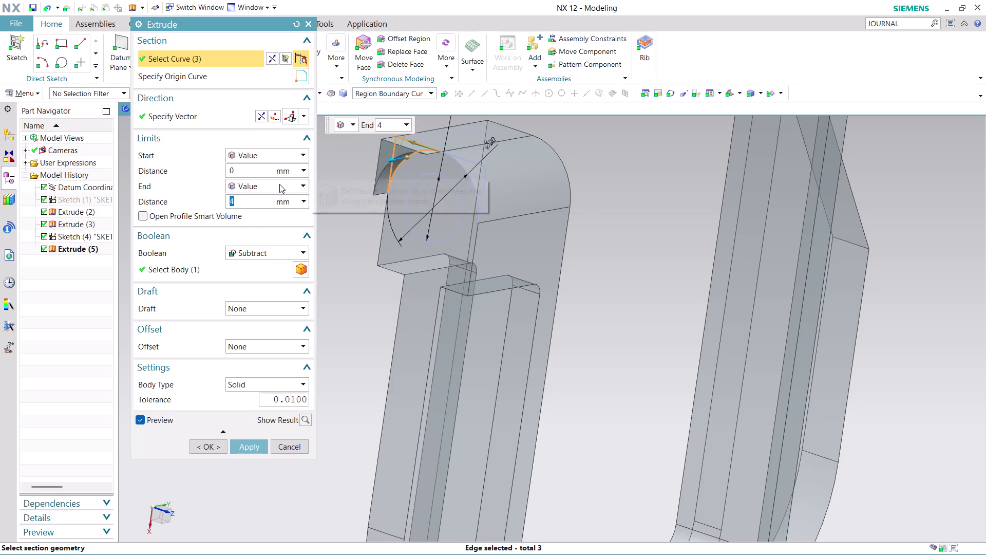
click(260, 114)
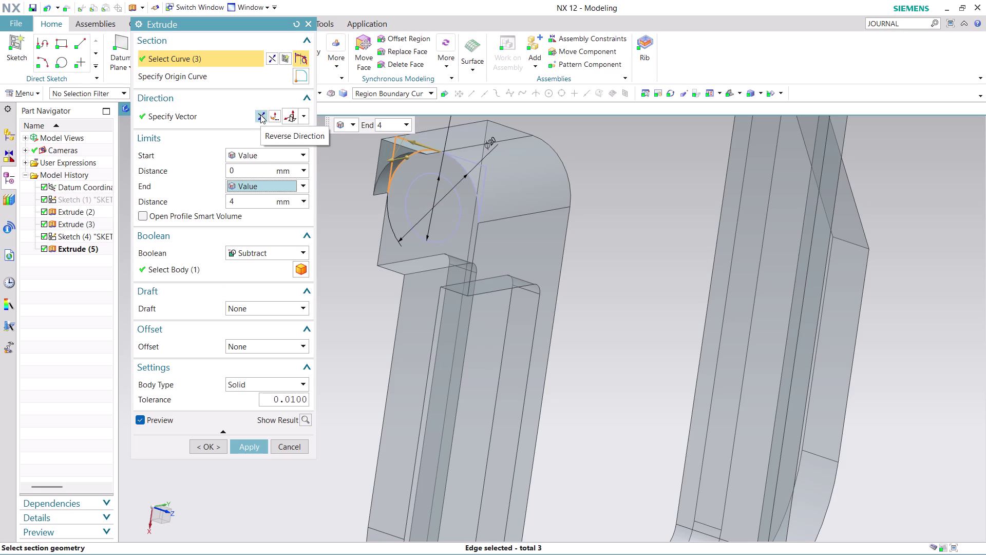
click(261, 114)
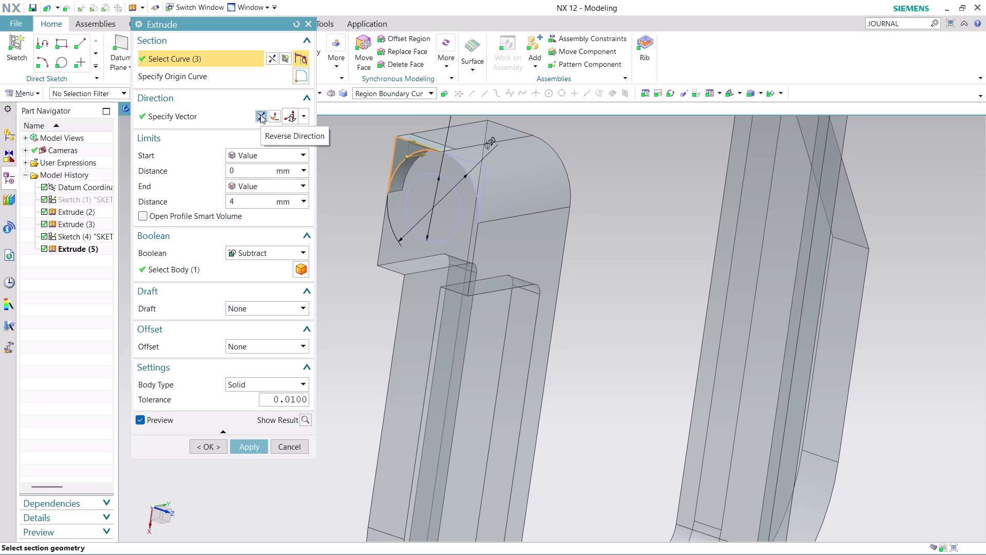
click(291, 185)
click(278, 223)
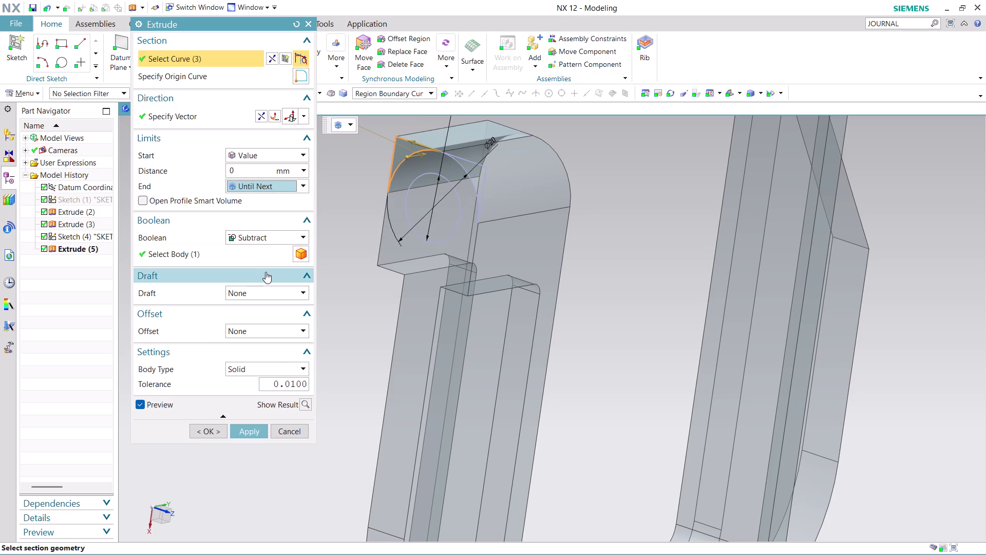
click(248, 432)
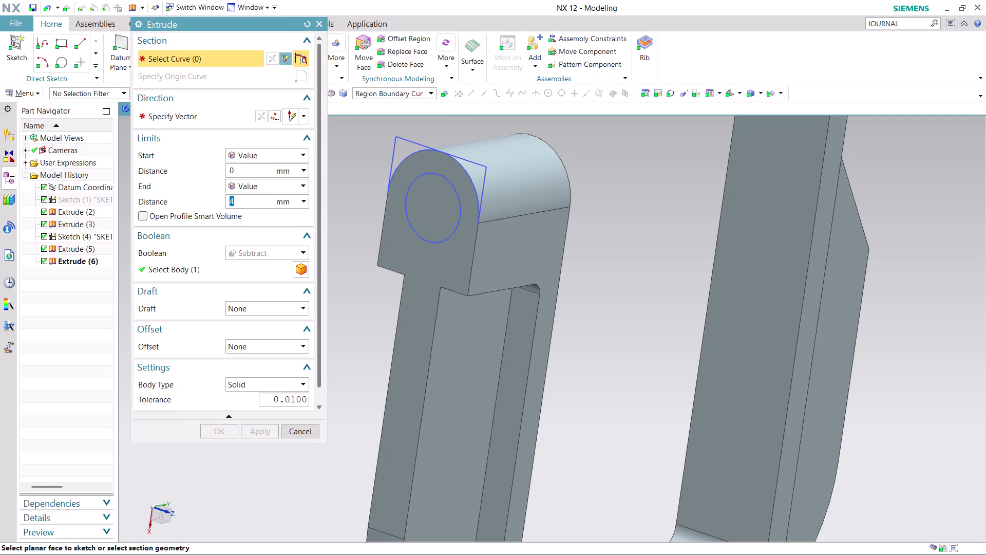
click(424, 210)
Cut a hole through the rounded top end with a reversed Until Next subtract extrude.
click(494, 221)
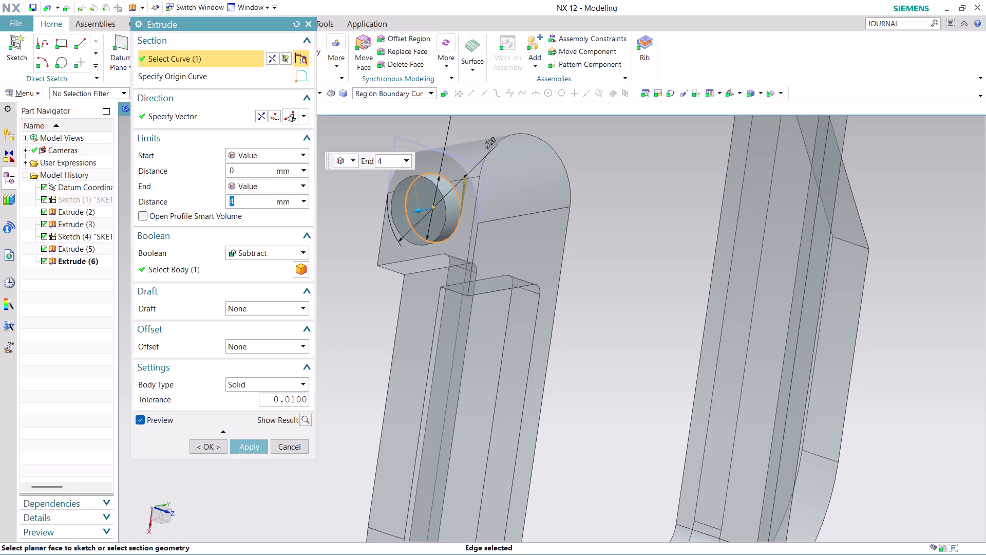
click(261, 112)
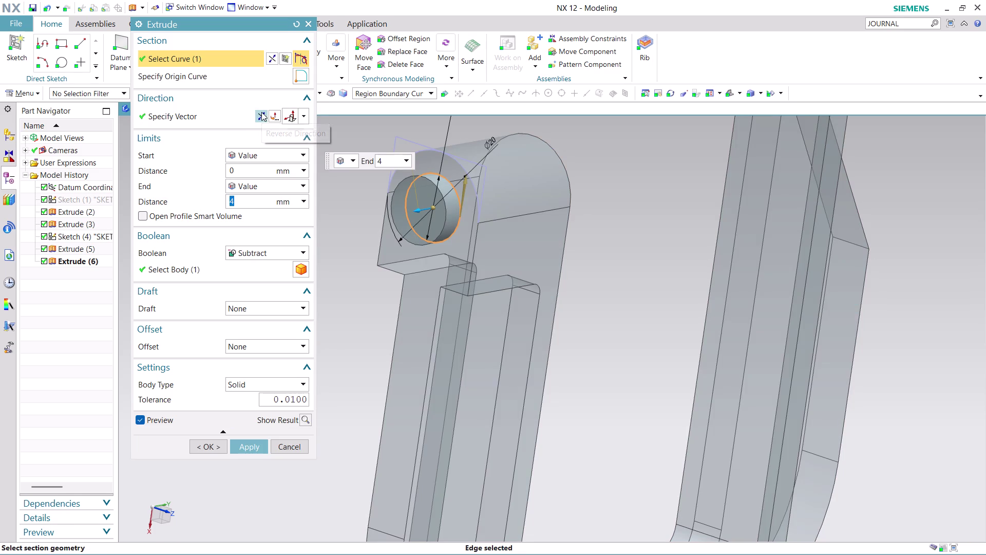
click(280, 182)
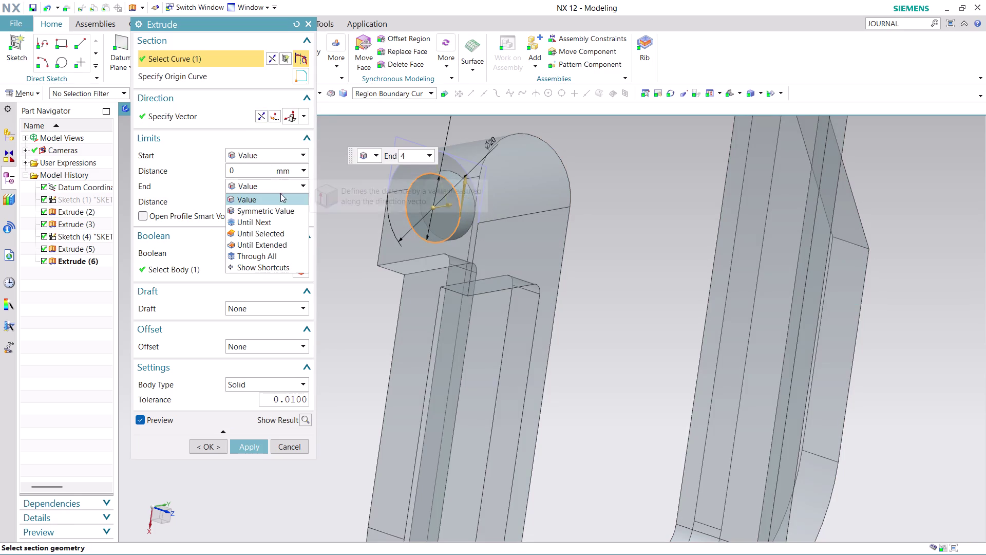
click(275, 219)
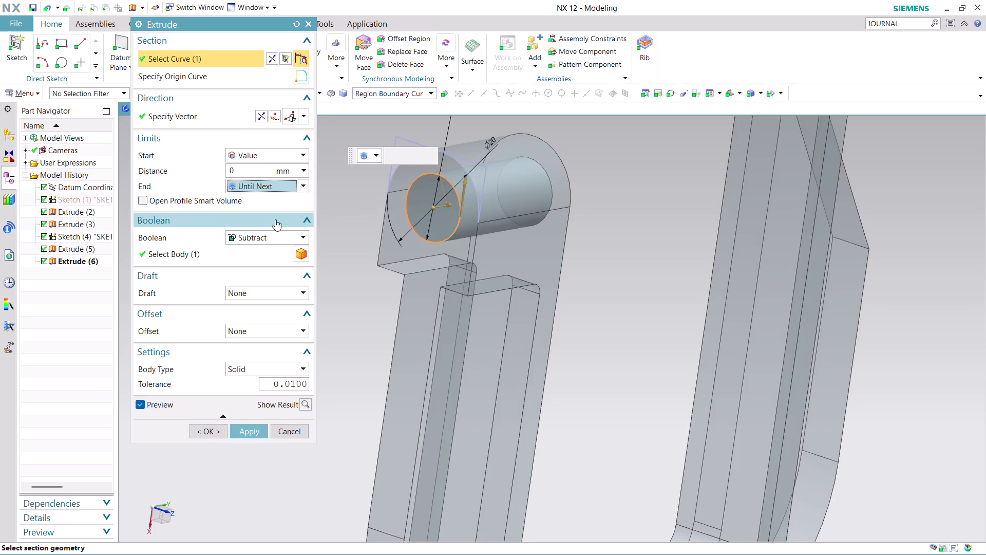
click(256, 434)
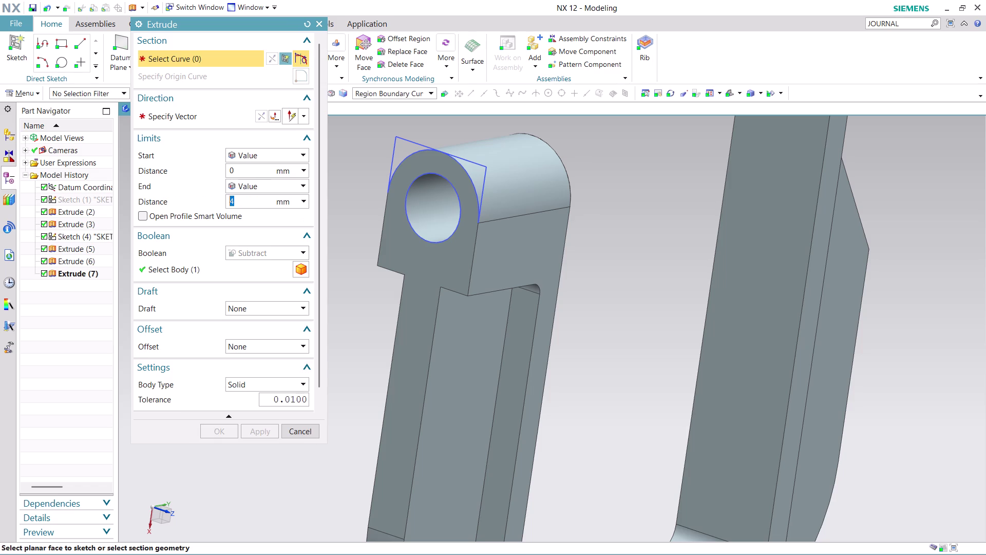
click(305, 434)
scroll(down, 3)
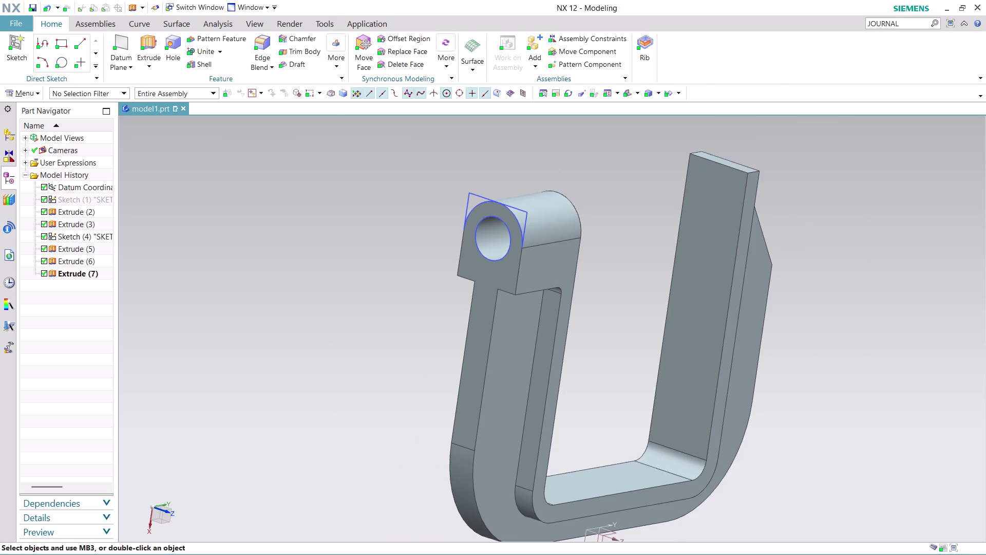
scroll(down, 3)
scroll(up, 3)
middle_drag(855, 378, 821, 362)
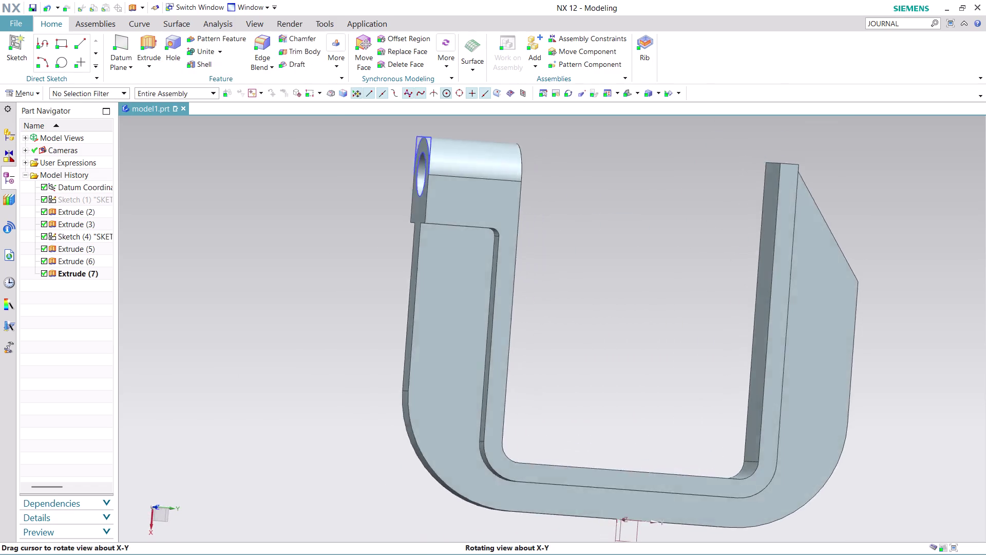
middle_drag(821, 362, 544, 280)
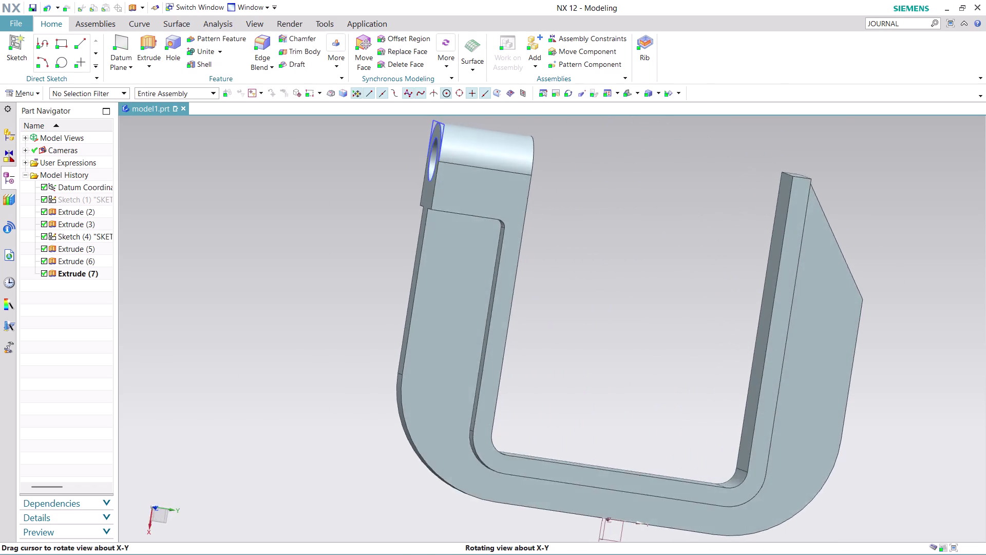
middle_drag(544, 280, 541, 293)
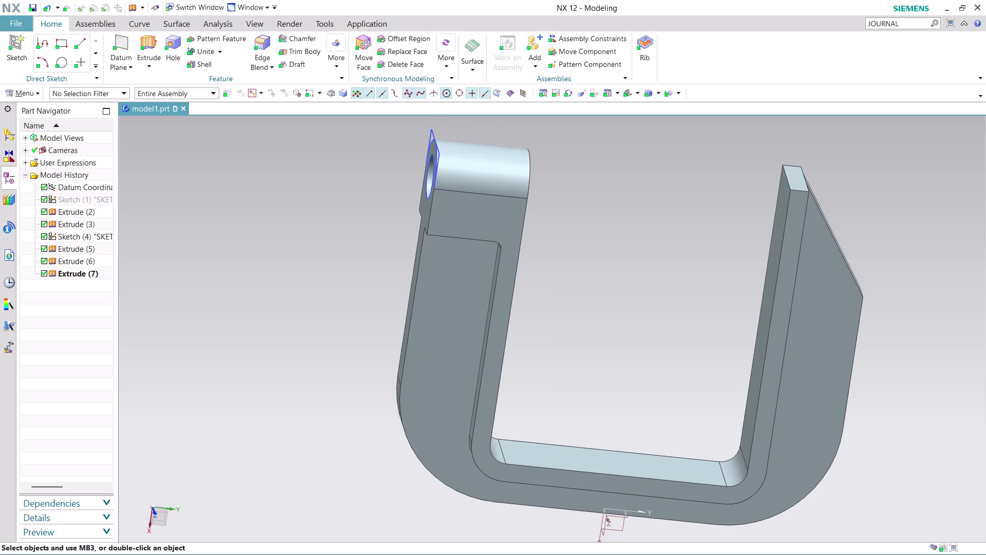
middle_drag(575, 317, 609, 326)
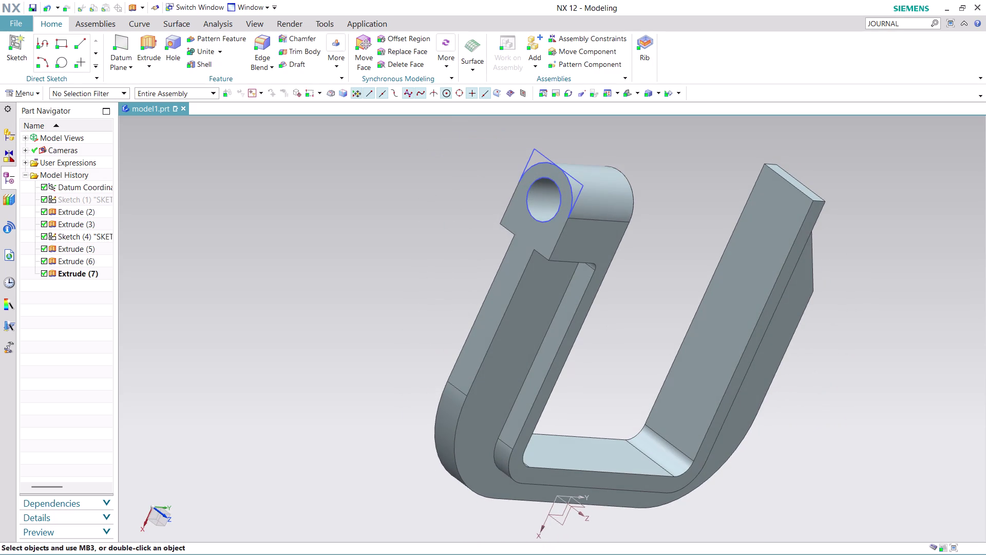
scroll(up, 3)
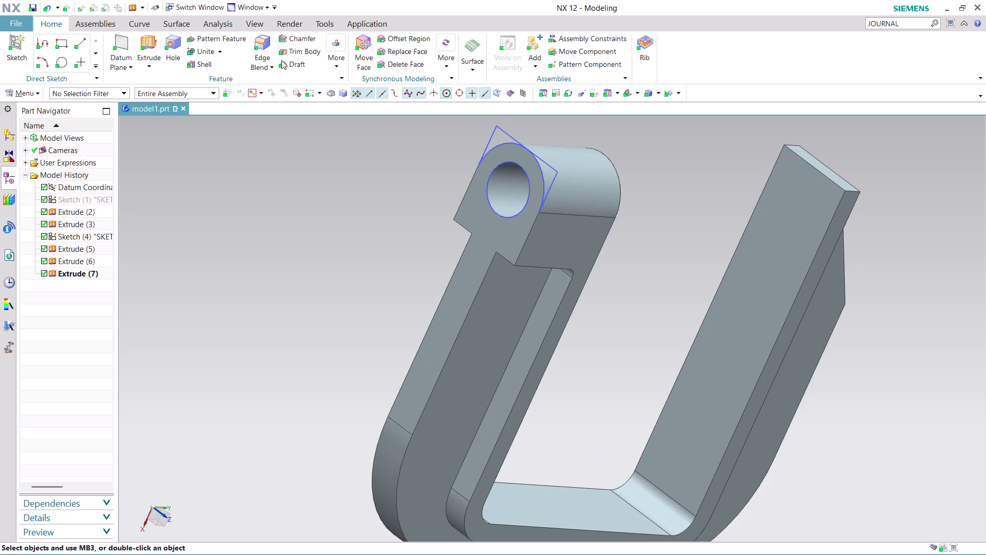
click(340, 61)
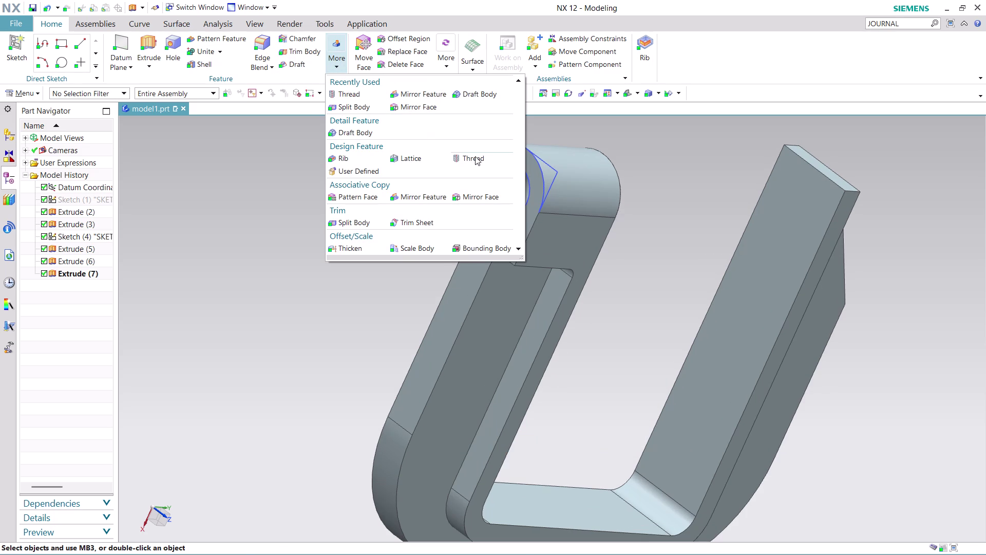
Set up a Detailed thread on the hole's inner face with pitch changed to 1.5.
click(475, 156)
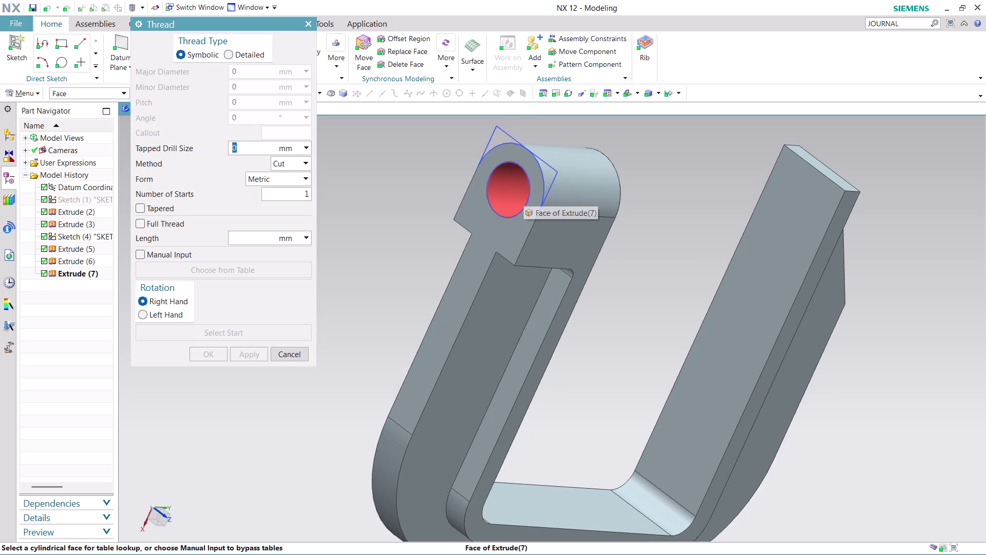
click(229, 54)
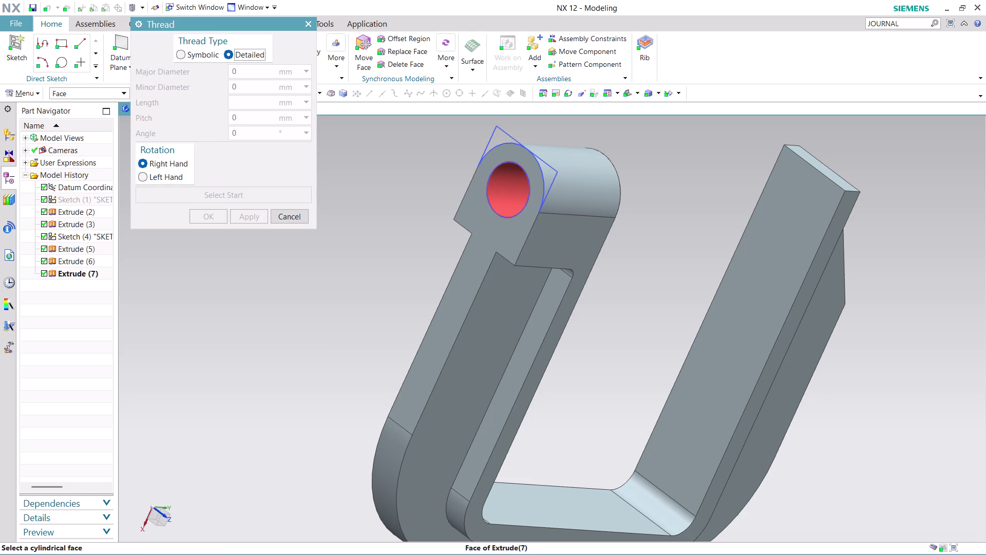
click(511, 187)
click(251, 121)
click(251, 120)
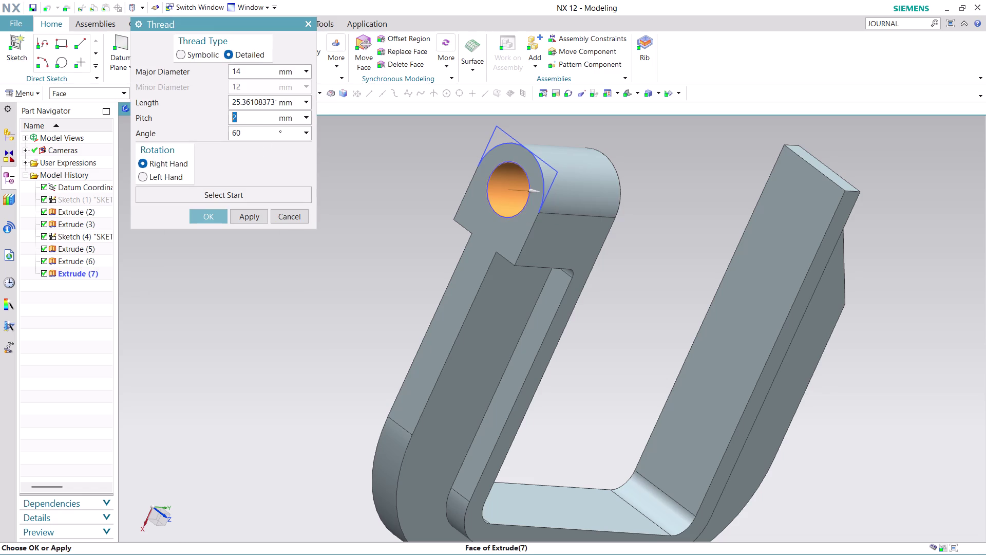
text(1)
text(.5)
click(250, 217)
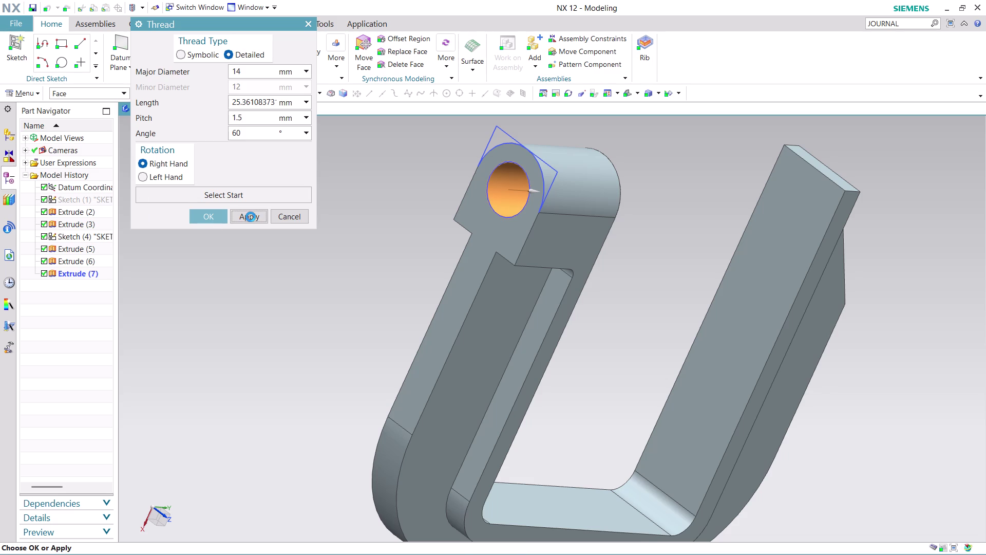
Create the detailed thread and orbit the view toward the threaded end.
click(288, 219)
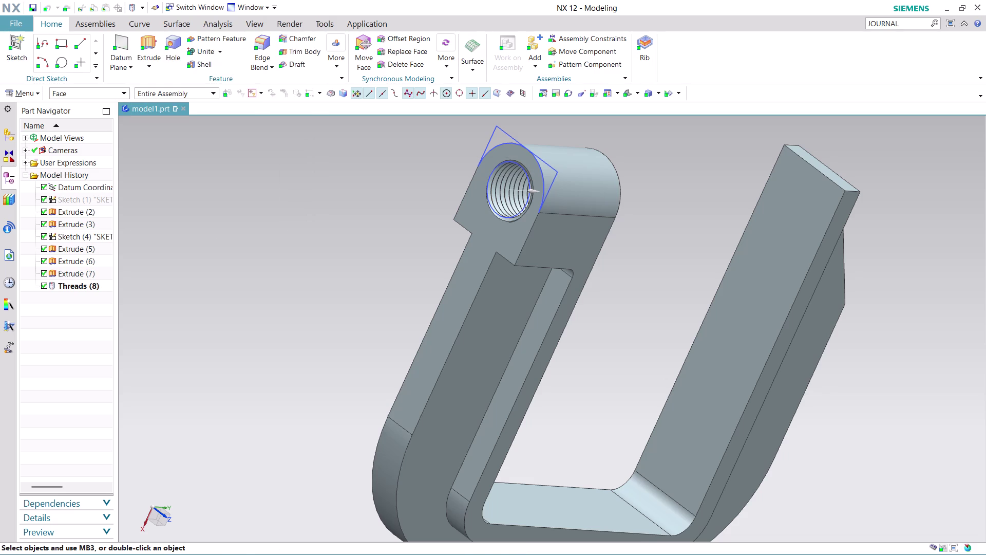
scroll(down, 3)
scroll(down, 3)
middle_drag(810, 387, 797, 371)
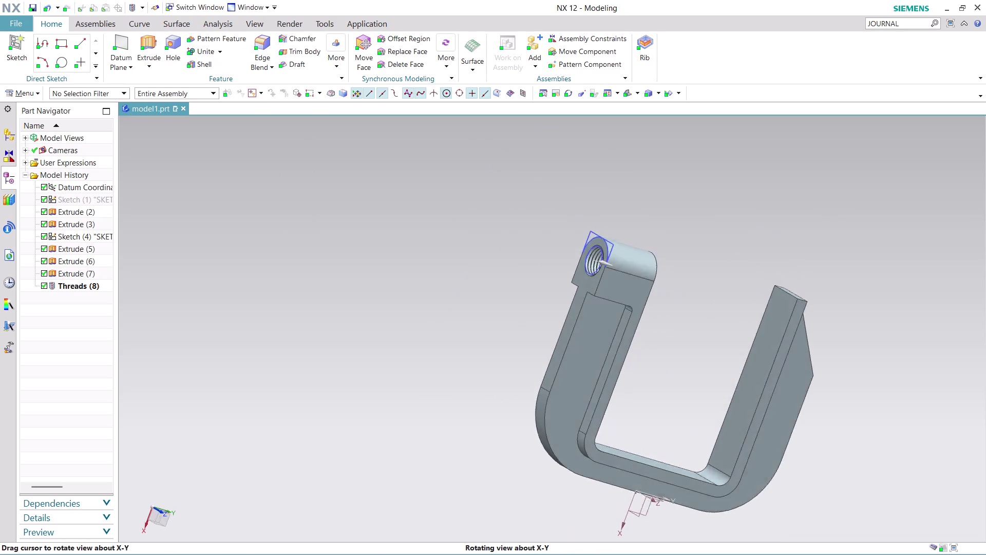
middle_drag(796, 371, 515, 276)
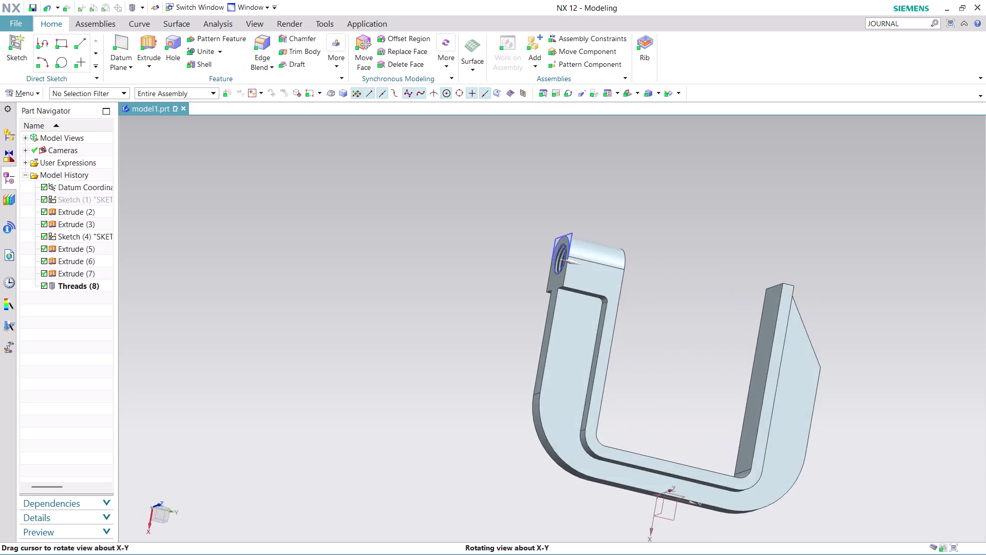
middle_drag(515, 276, 502, 293)
scroll(up, 3)
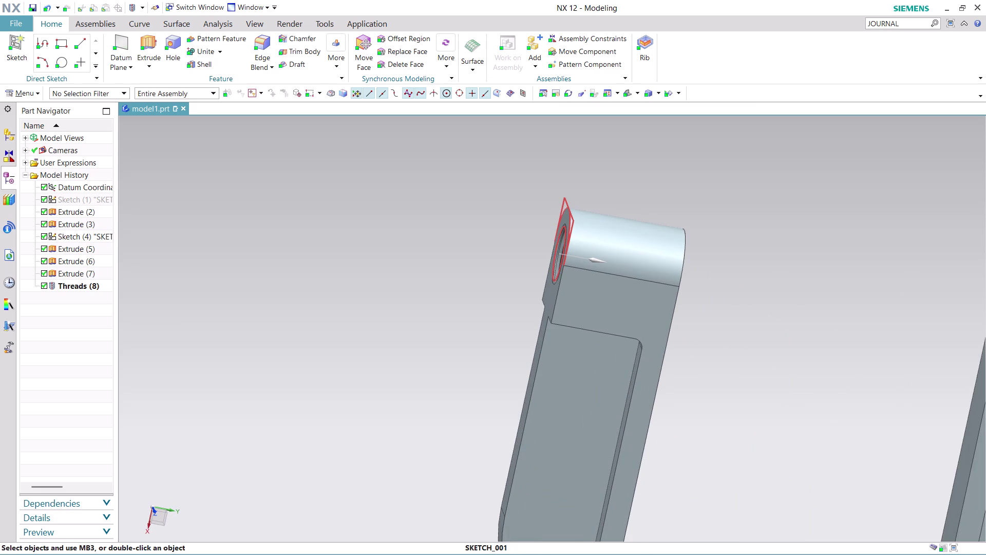
Hide Sketch (4) and orbit to view the whole bracket.
right_click(572, 218)
click(607, 244)
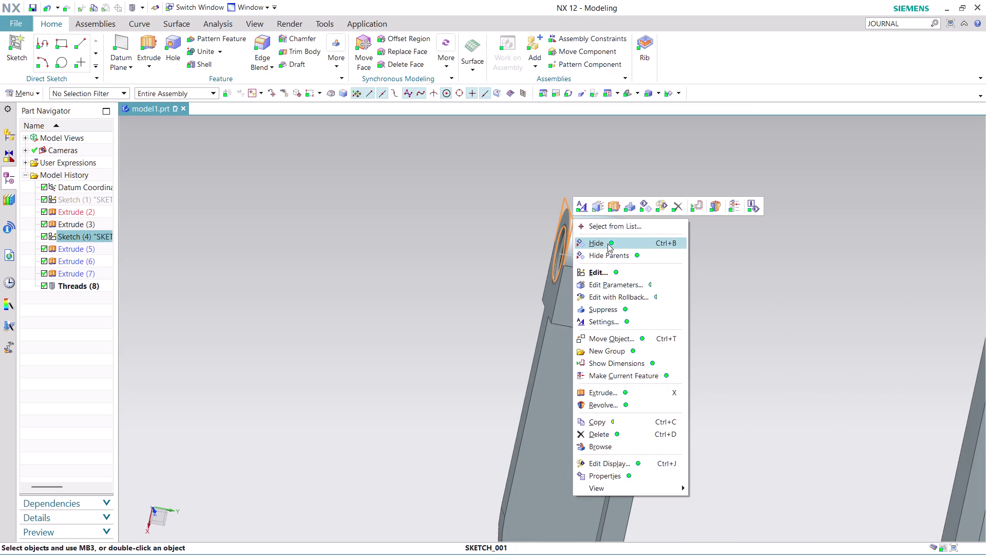
scroll(down, 3)
scroll(up, 3)
scroll(down, 3)
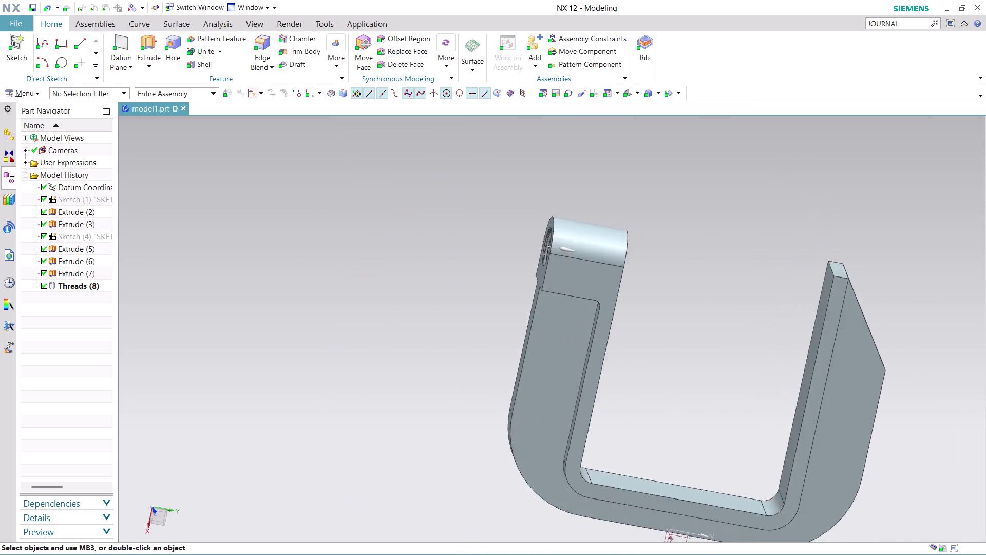
scroll(down, 3)
middle_drag(934, 453, 726, 359)
scroll(up, 3)
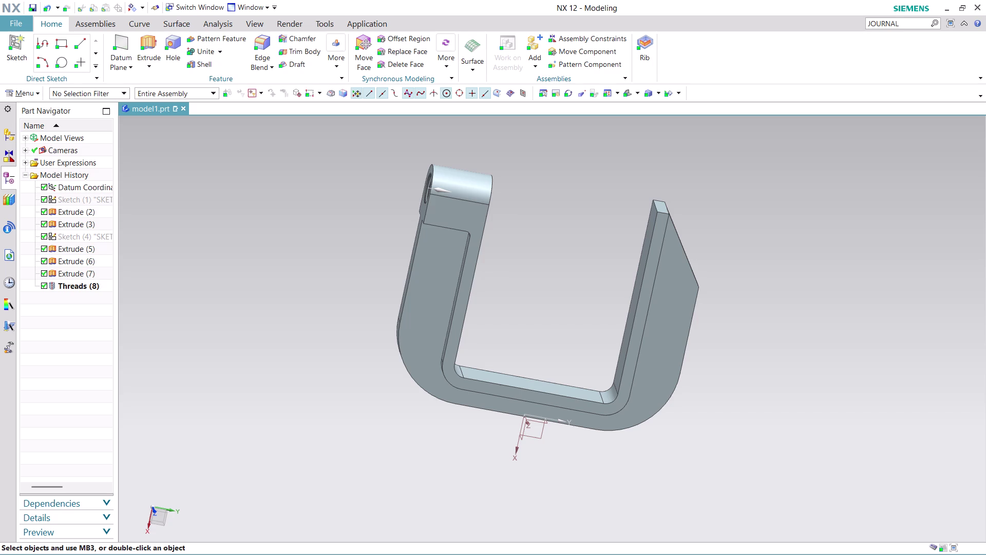
click(259, 20)
click(400, 45)
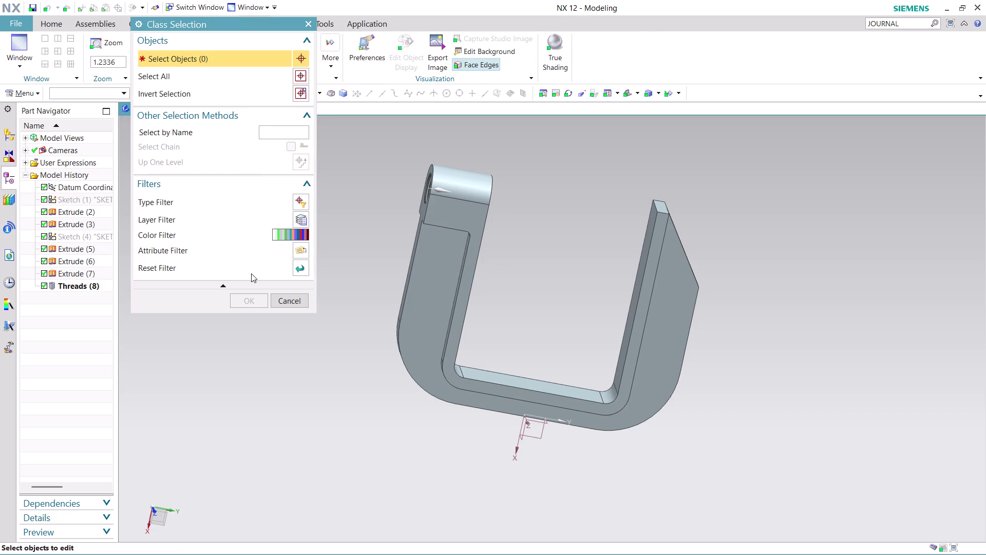
Change the bracket solid body's display colour to Medium Azure.
click(465, 269)
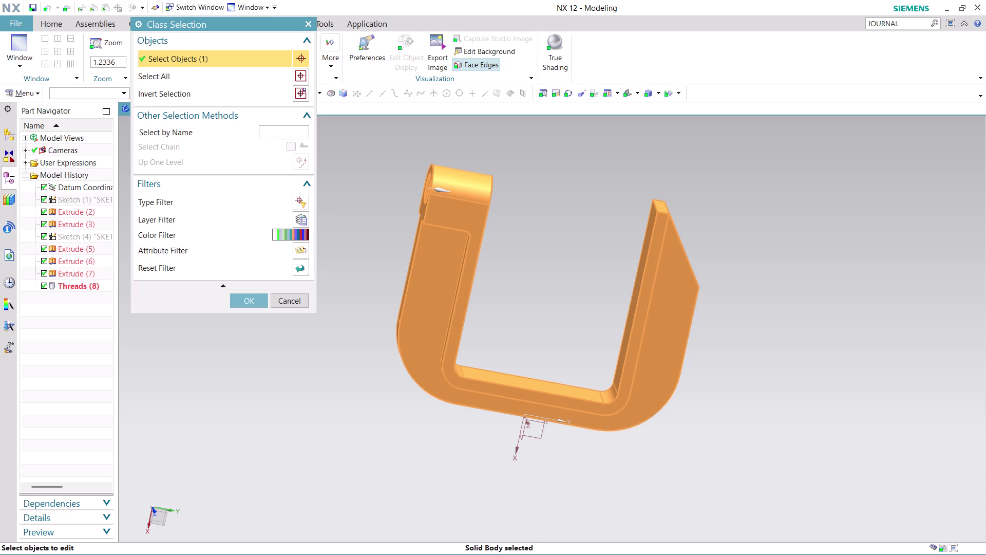
click(250, 299)
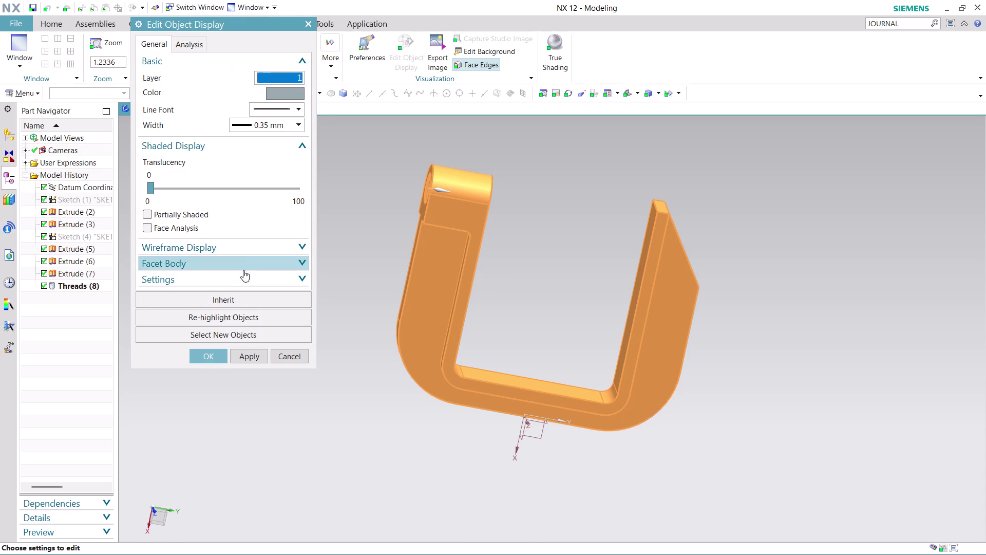
click(289, 91)
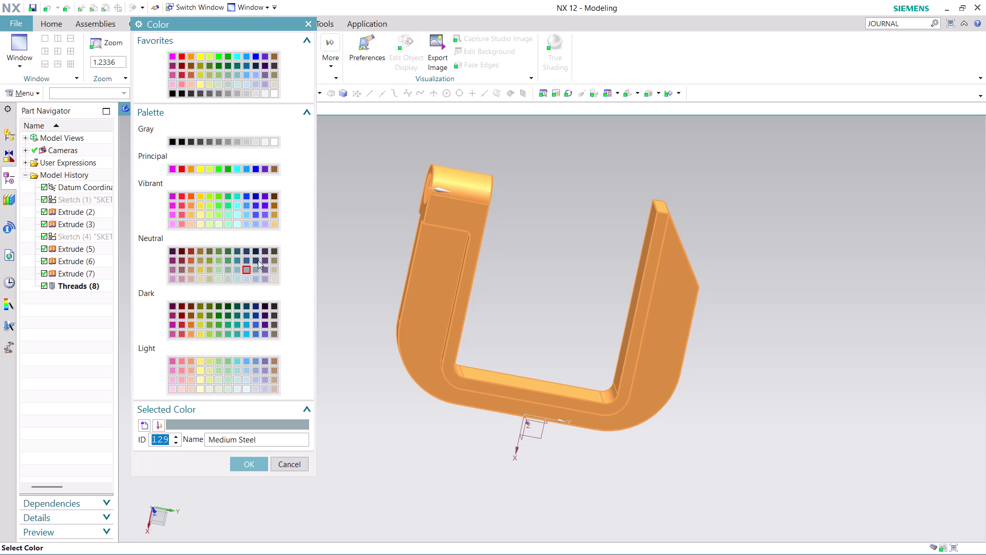
click(246, 325)
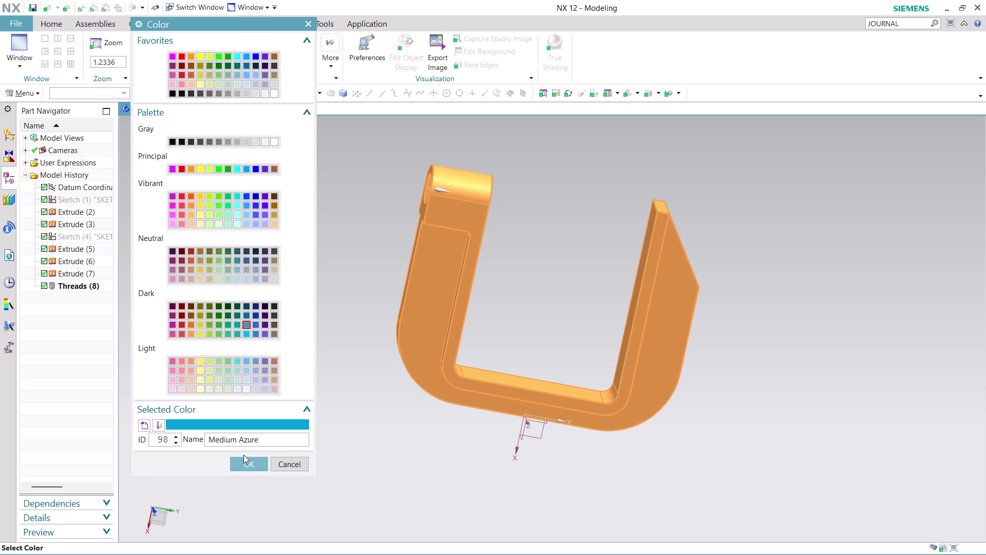
click(252, 462)
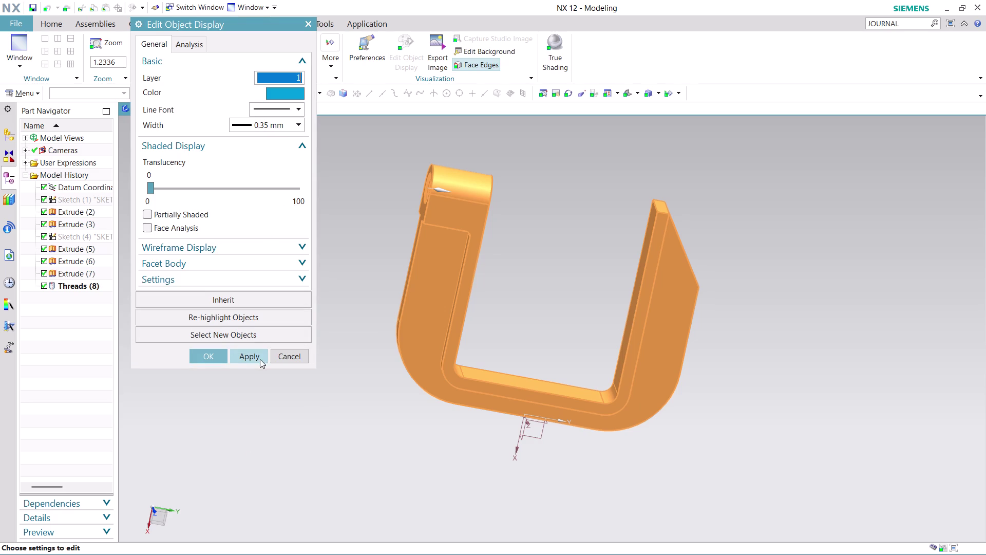
click(251, 352)
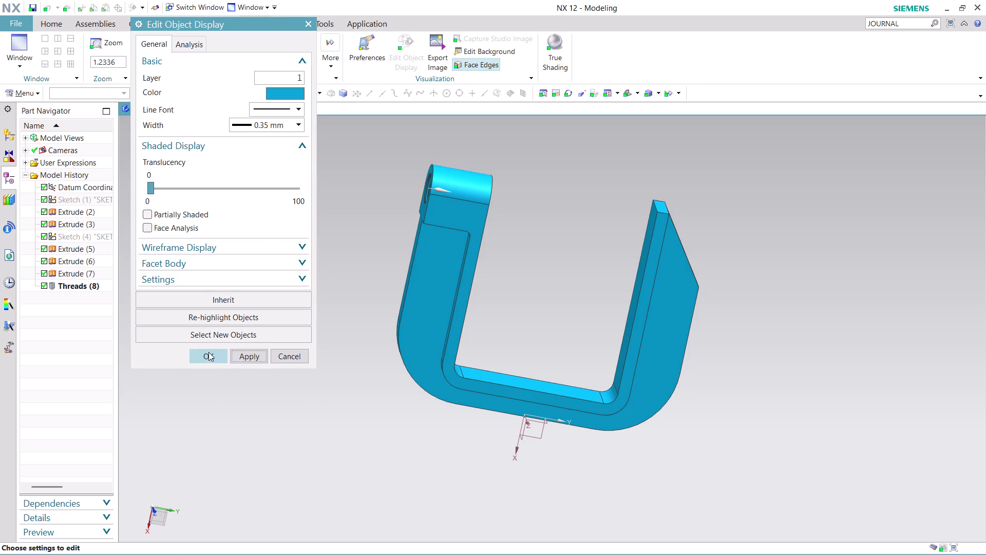
click(209, 352)
scroll(down, 3)
middle_drag(691, 200, 739, 210)
scroll(up, 3)
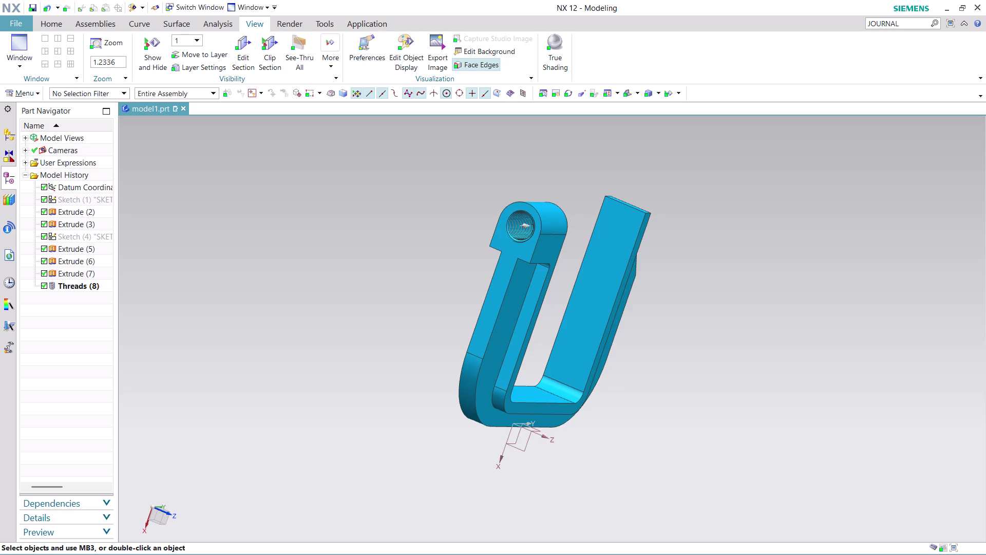
scroll(up, 3)
scroll(down, 3)
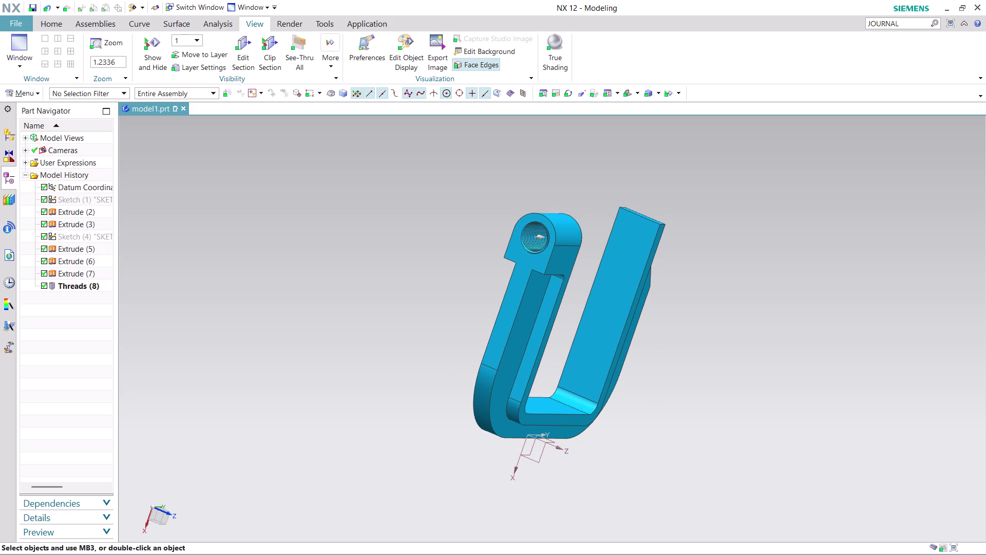
middle_drag(710, 234, 519, 153)
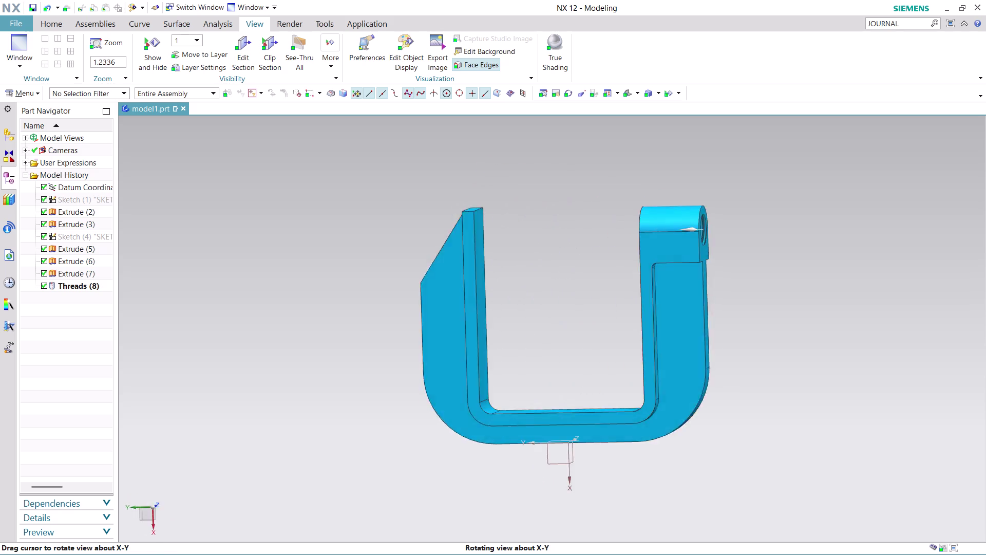
middle_drag(519, 153, 409, 163)
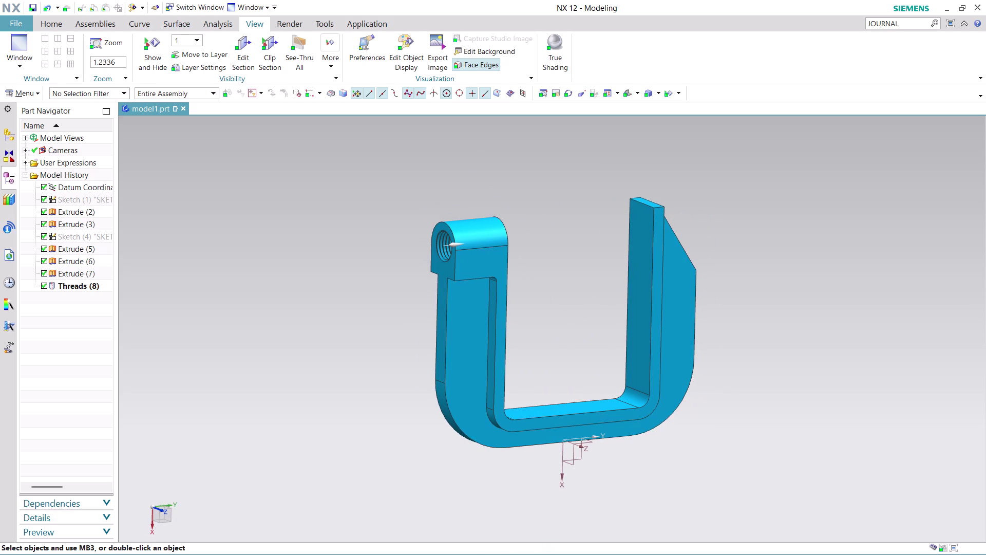
scroll(up, 3)
scroll(down, 3)
click(910, 27)
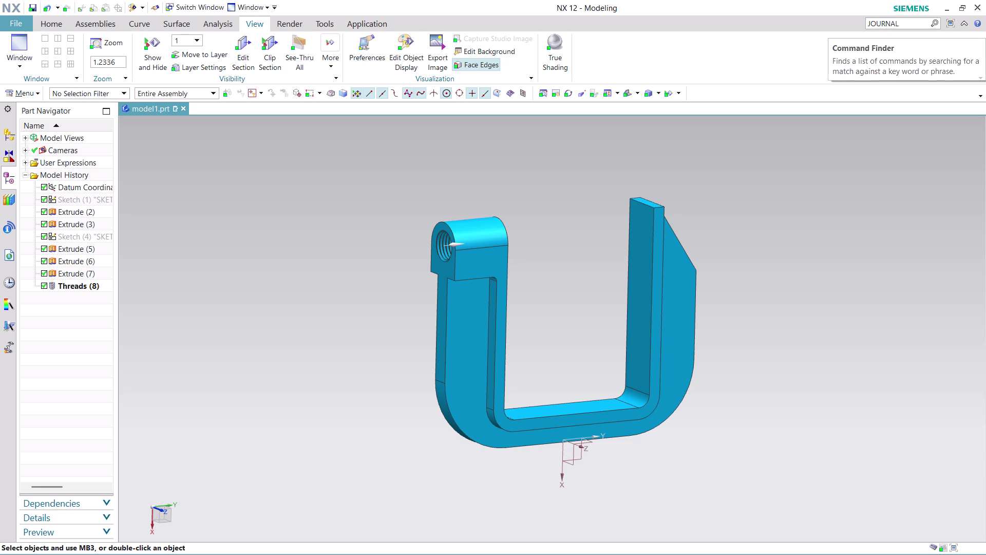
Stop journal recording from the JOURNAL command search and close the results.
key(Return)
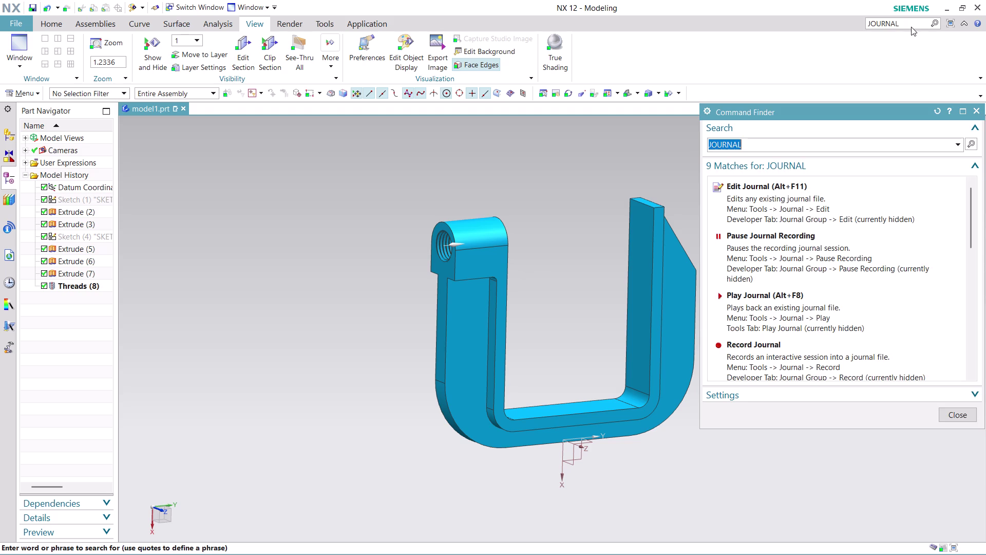
scroll(down, 3)
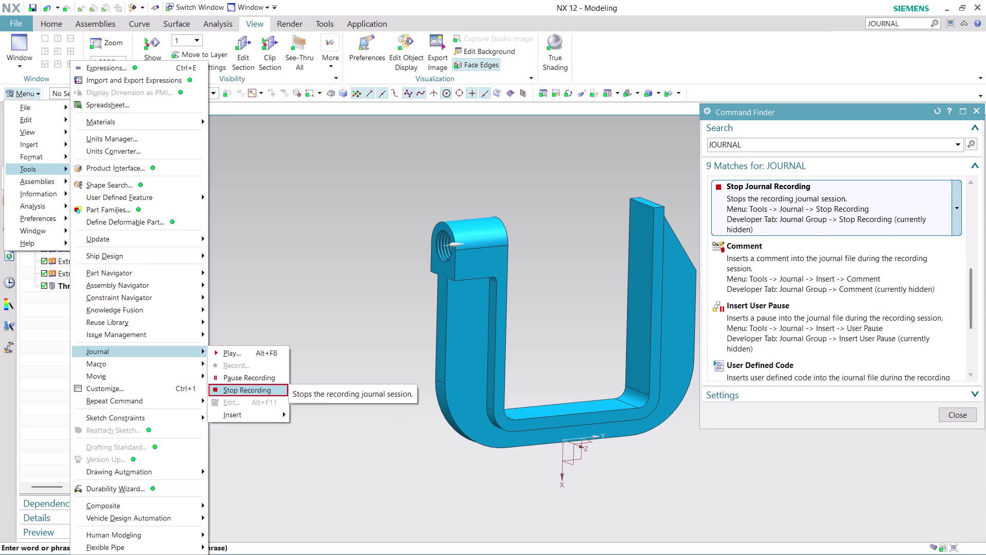
click(807, 197)
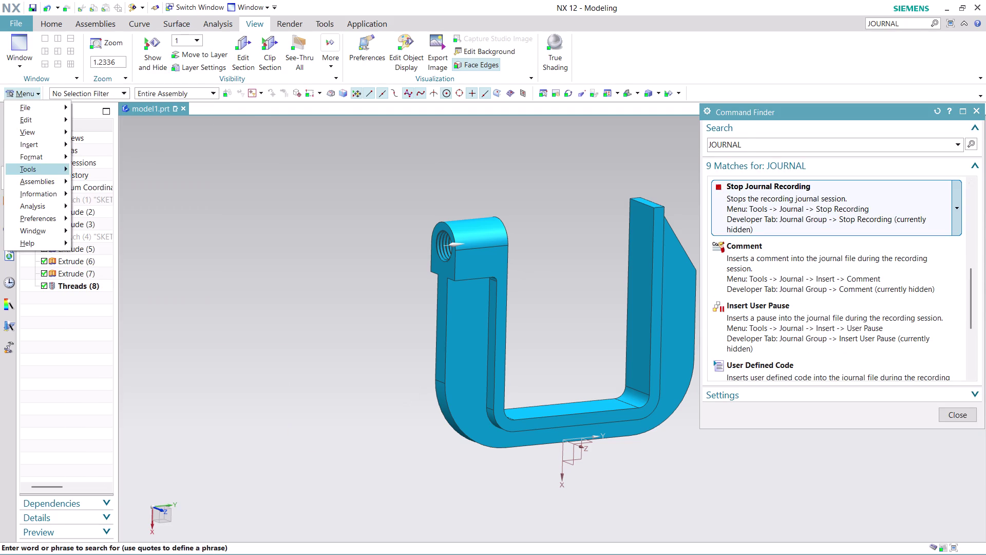
click(806, 196)
click(807, 196)
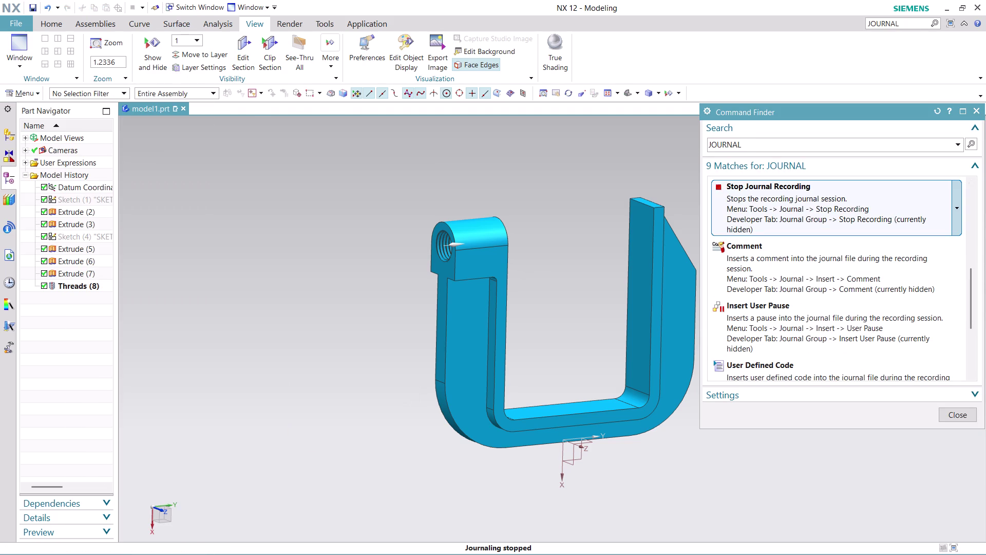
click(958, 417)
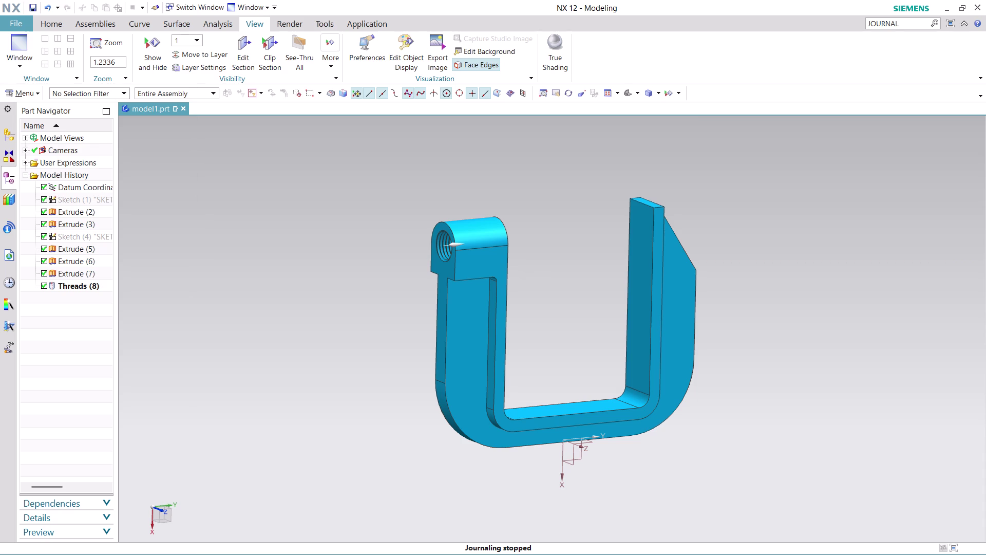
key(ctrl+s)
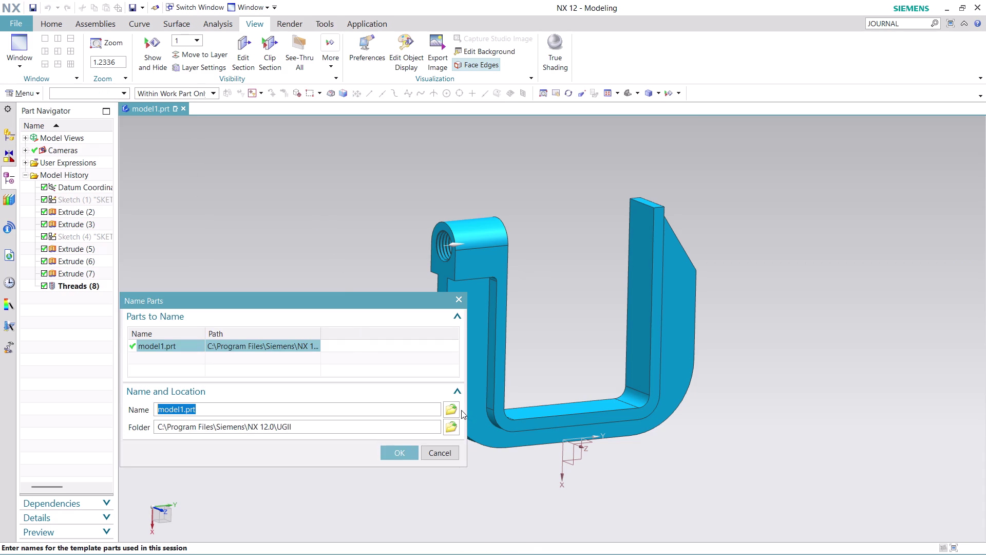
Browse to the Desktop's nx-cad drawing files folder as the save location.
click(450, 406)
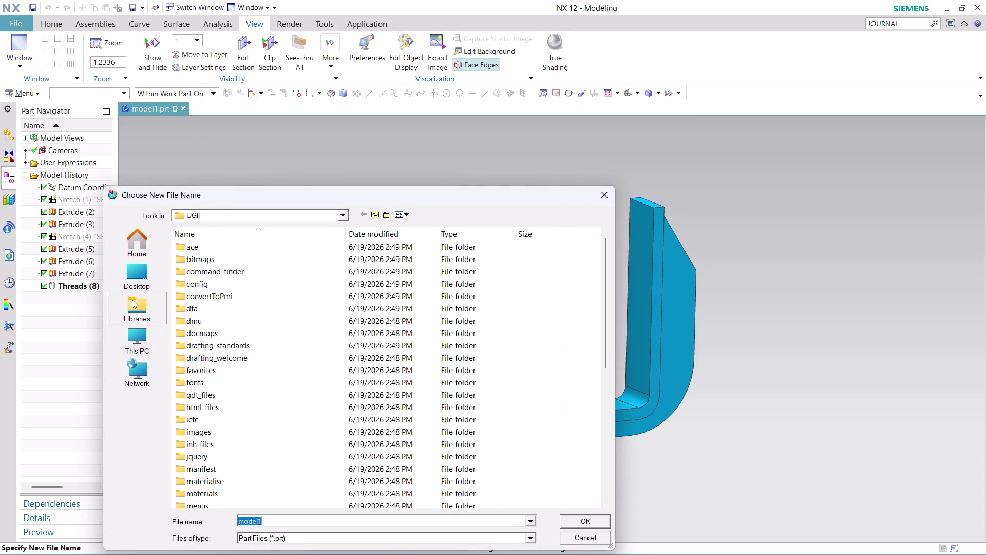
click(134, 281)
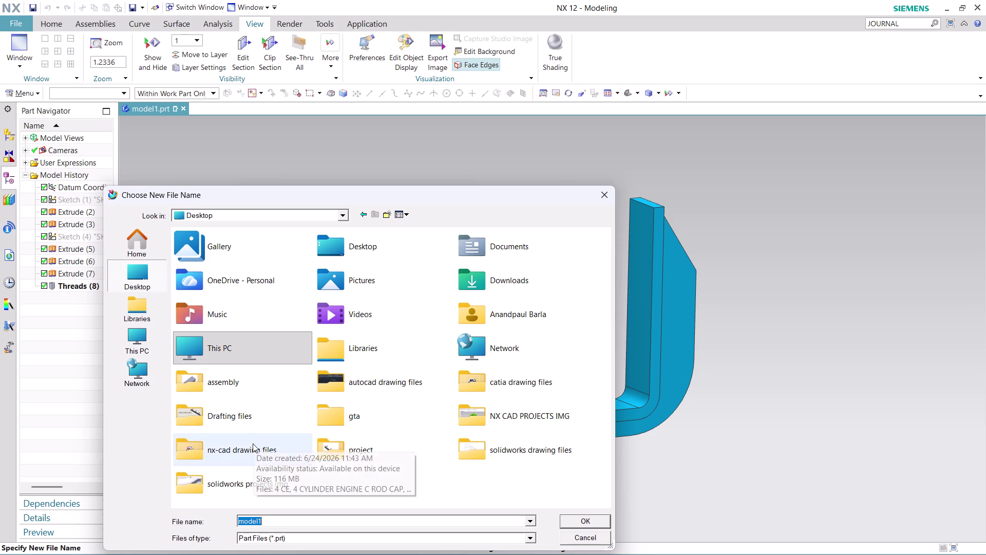
double_click(253, 443)
click(273, 519)
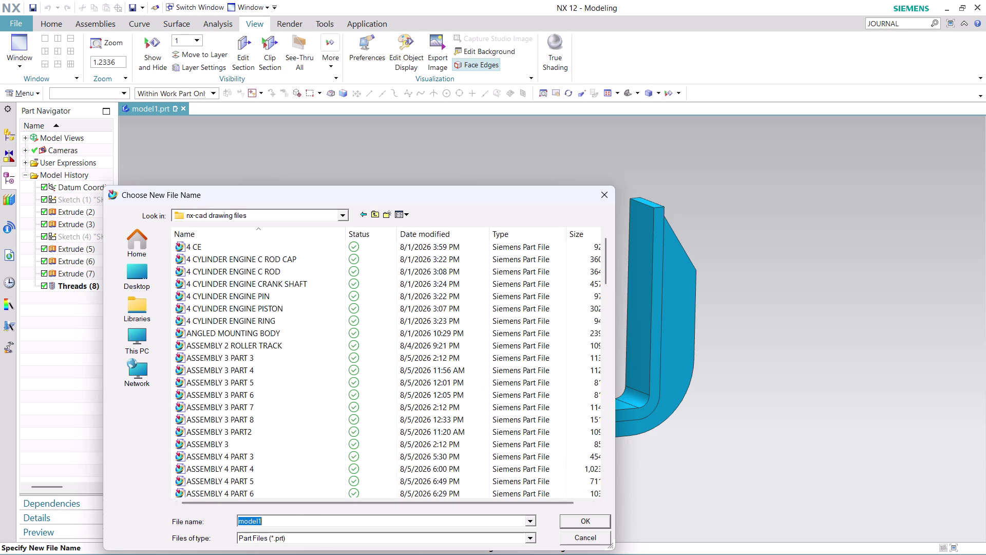
Name the part 'ASSEMBLY 14 PART 1' and confirm the save.
text(ASSEM)
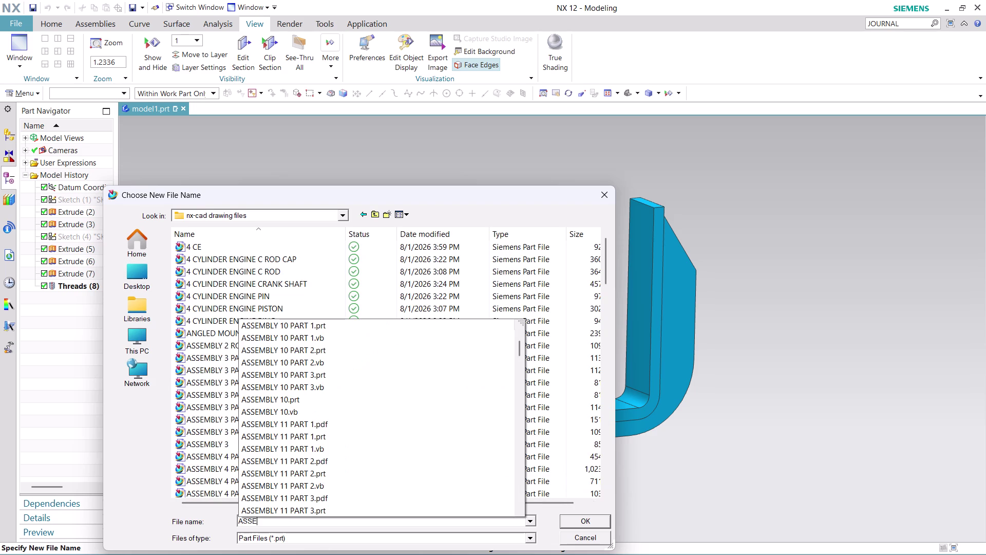
text(BLY)
key(space)
key(1)
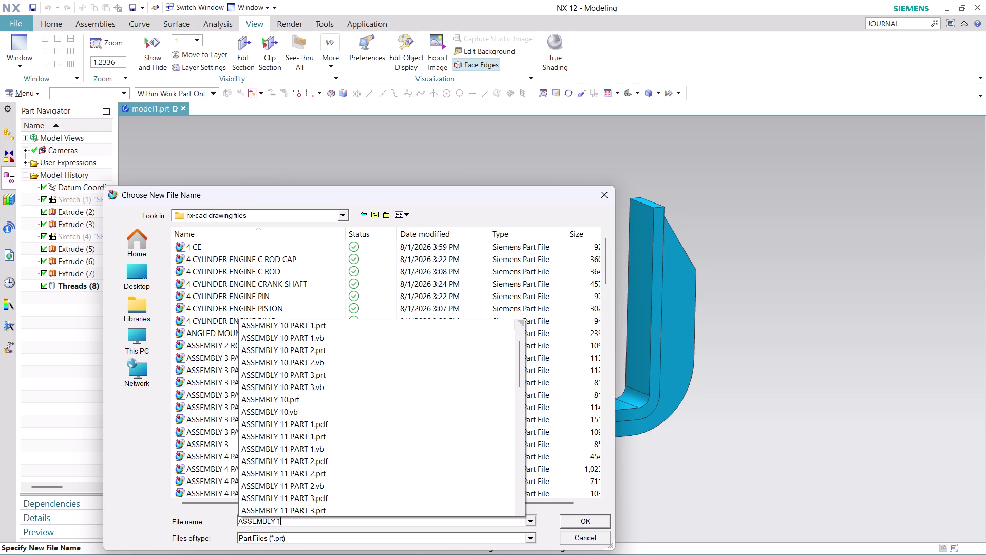
key(5)
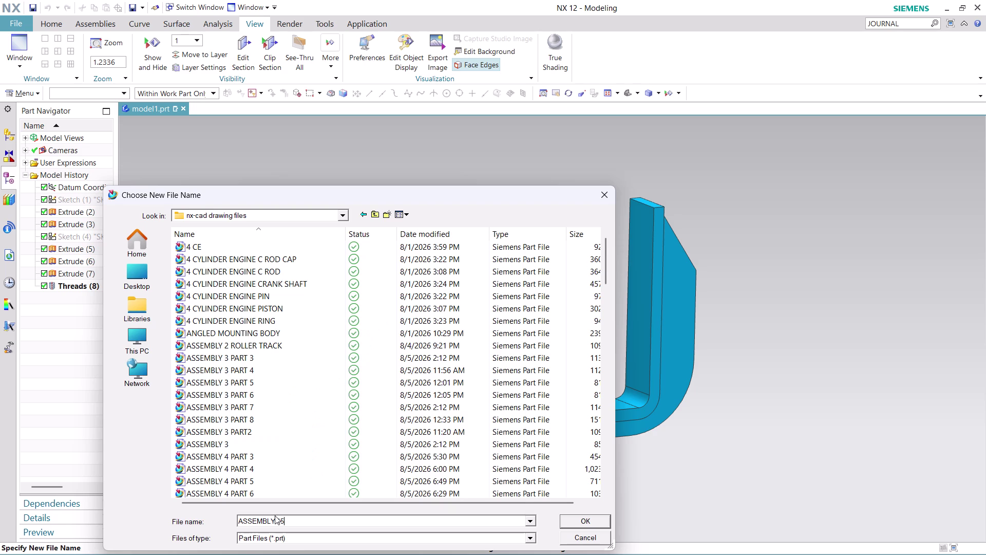
key(BackSpace)
key(4)
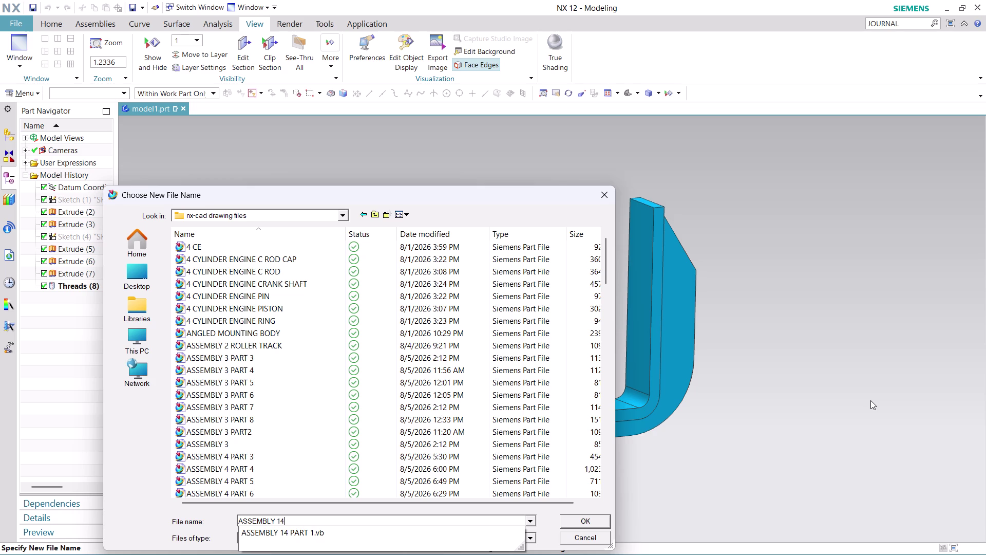
key(space)
text(PAR)
text(T 1)
key(Return)
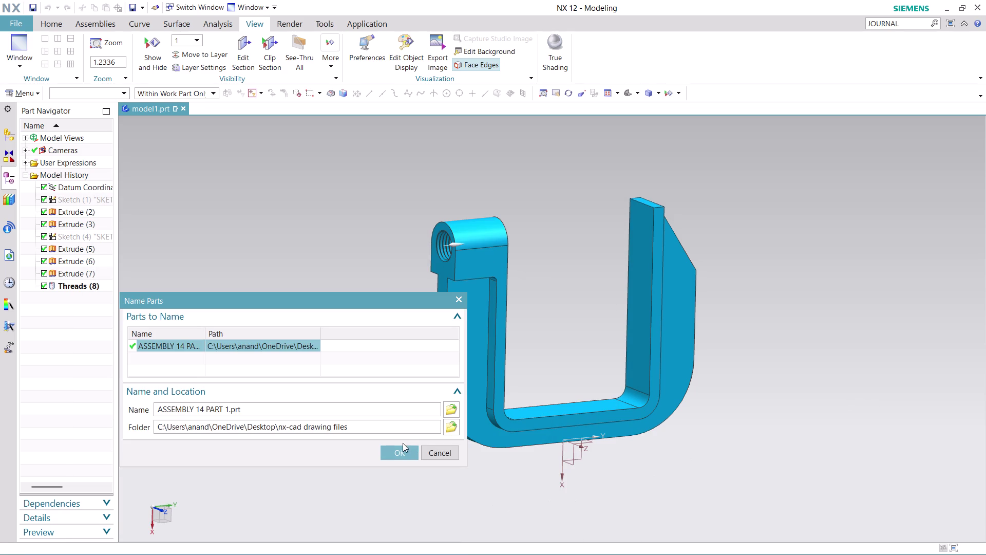
click(402, 449)
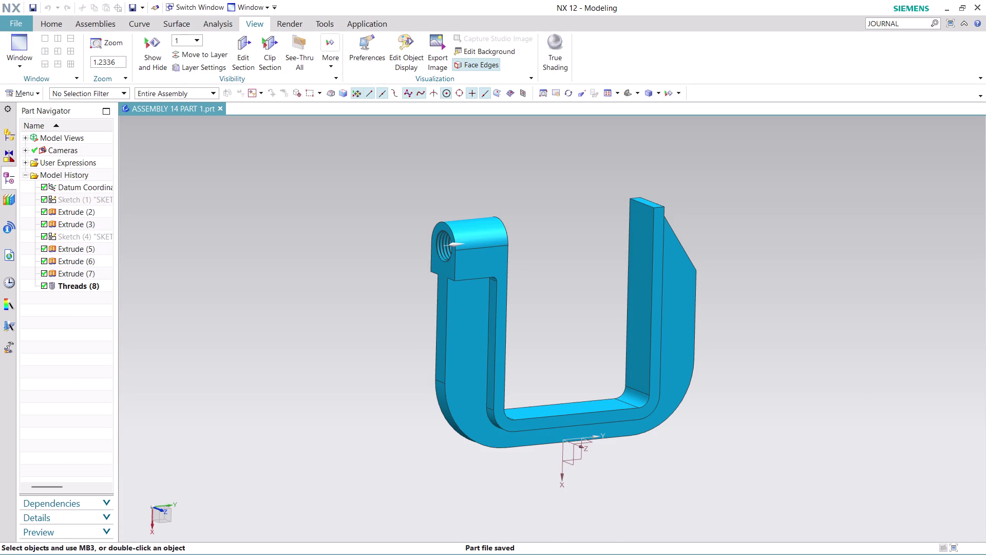
click(19, 18)
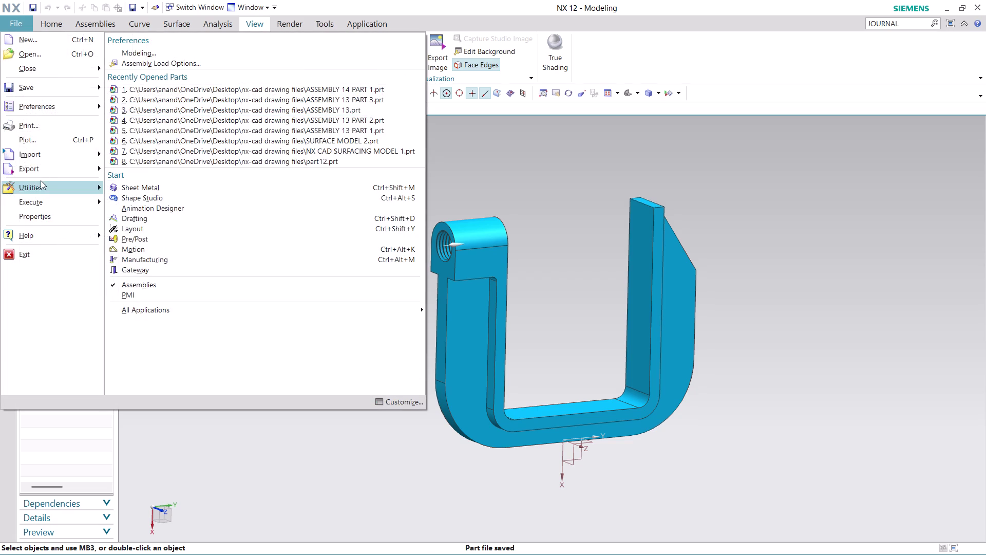
Export the bracket display to PDF as 'ASSEMBLY 14 PART 1' in nx-cad drawing files.
click(230, 174)
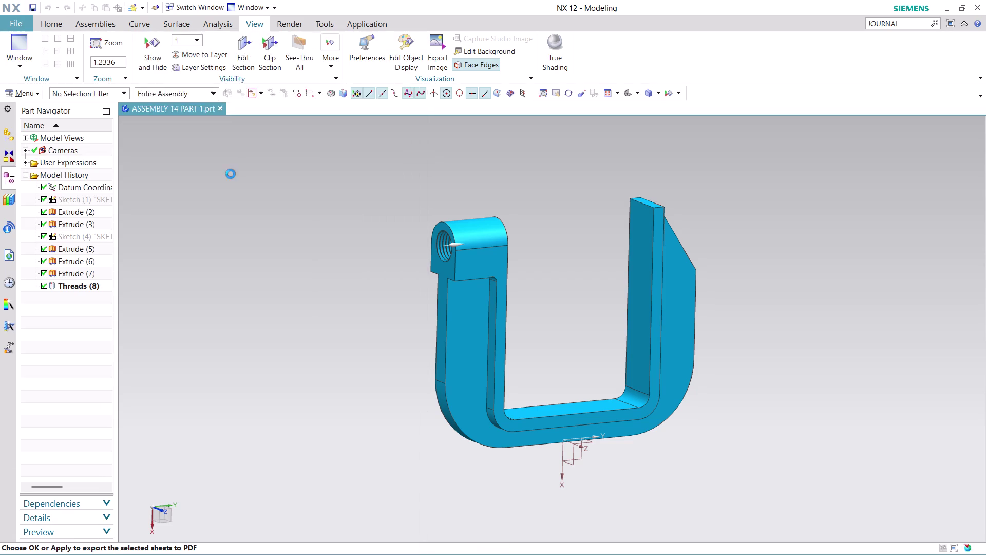
click(300, 179)
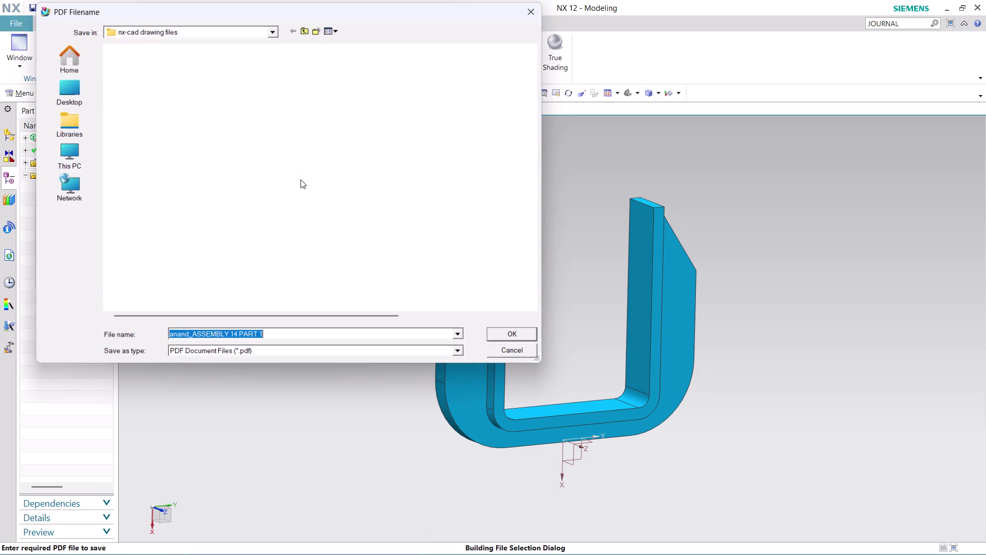
click(191, 335)
key(BackSpace)
key(BackSpace)
key(BackSpace)
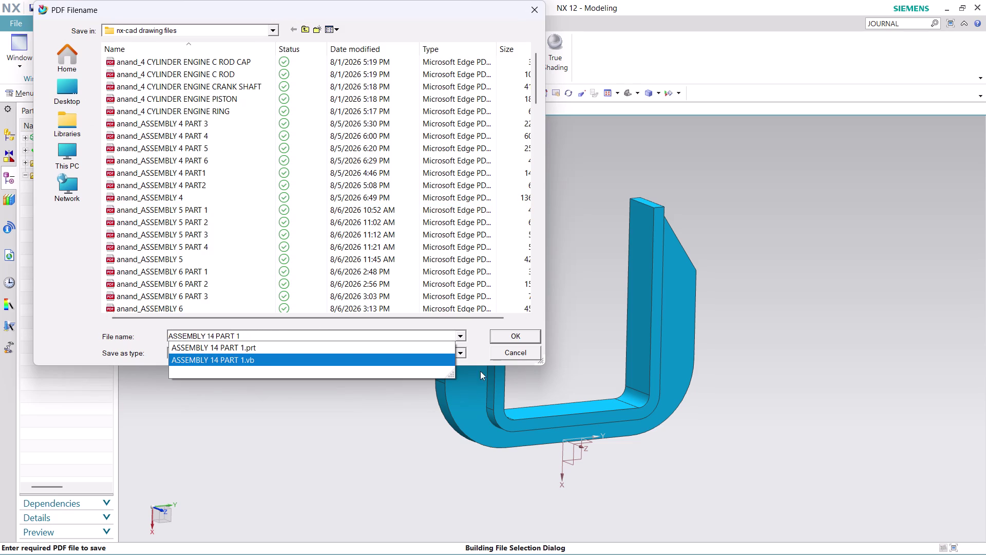
click(479, 349)
click(511, 334)
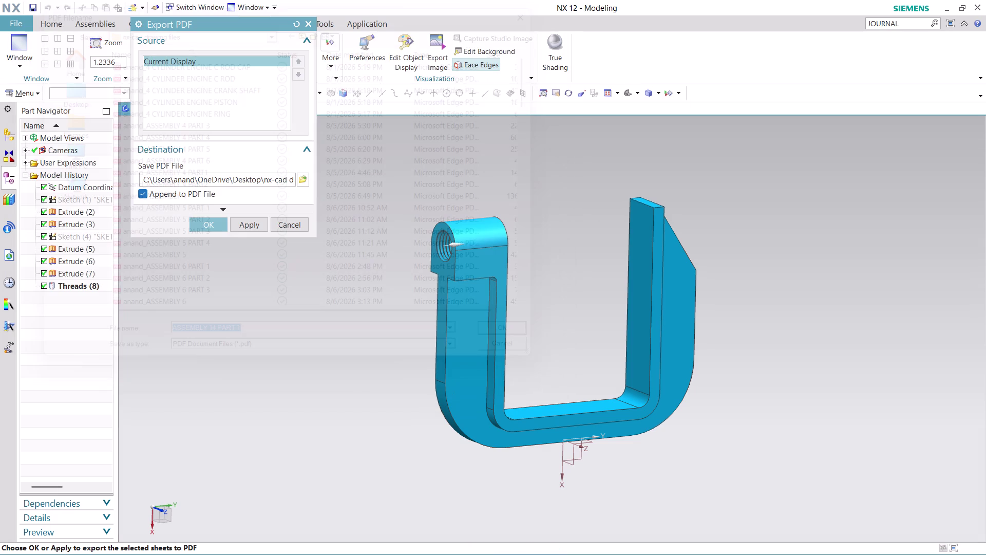
click(210, 224)
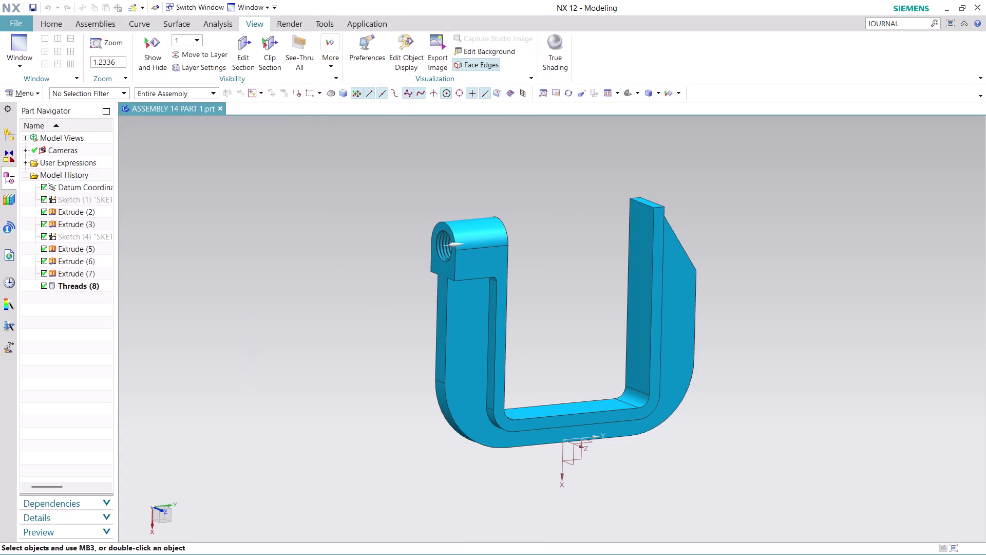